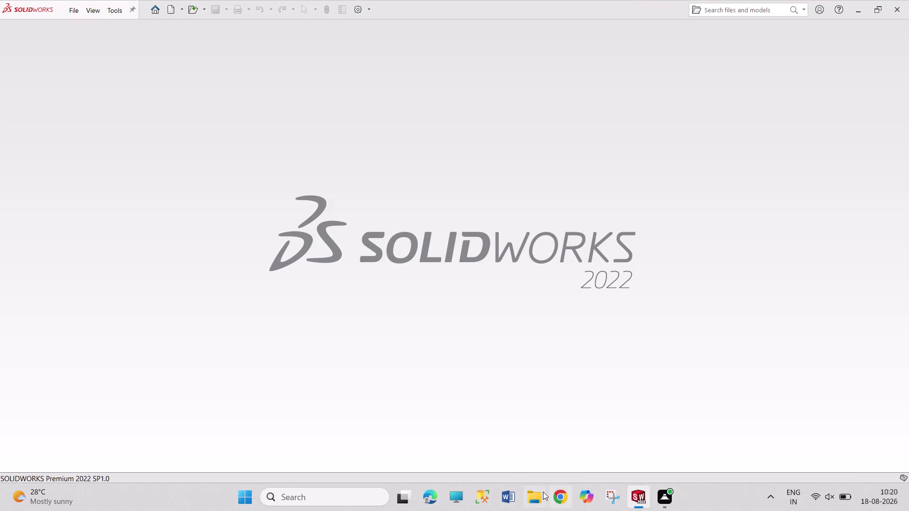
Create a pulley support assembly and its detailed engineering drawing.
Open Pulley Support Assembly.pdf from File Explorer's Recommended list.
click(532, 494)
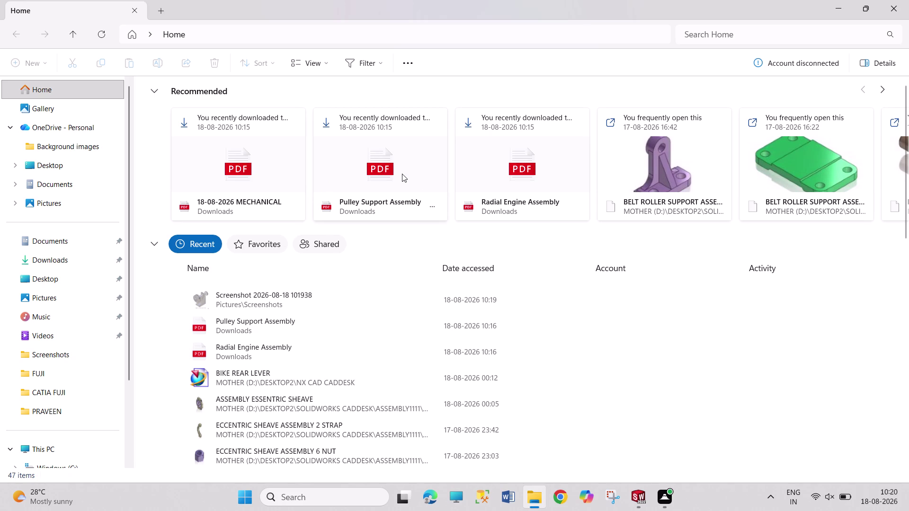
double_click(402, 174)
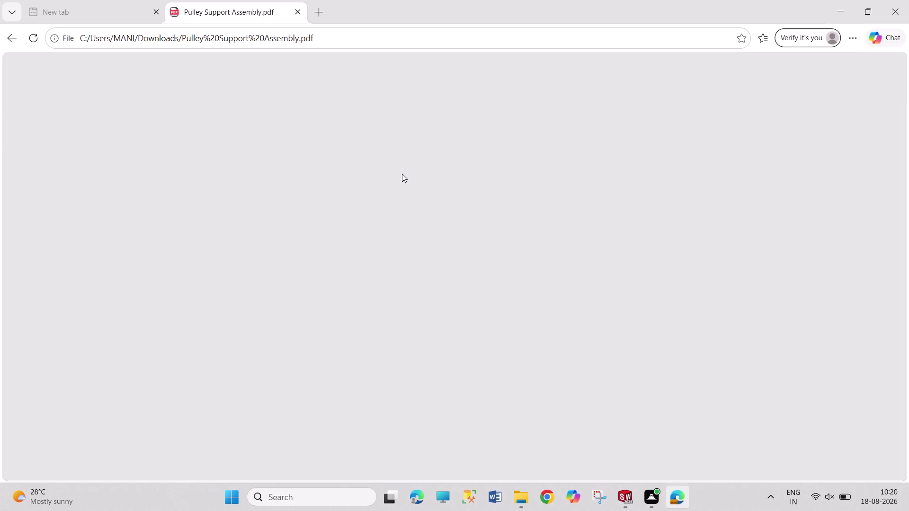
Scroll to page 2 and zoom in on the pulley dimension drawing, then return to SOLIDWORKS.
scroll(down, 3)
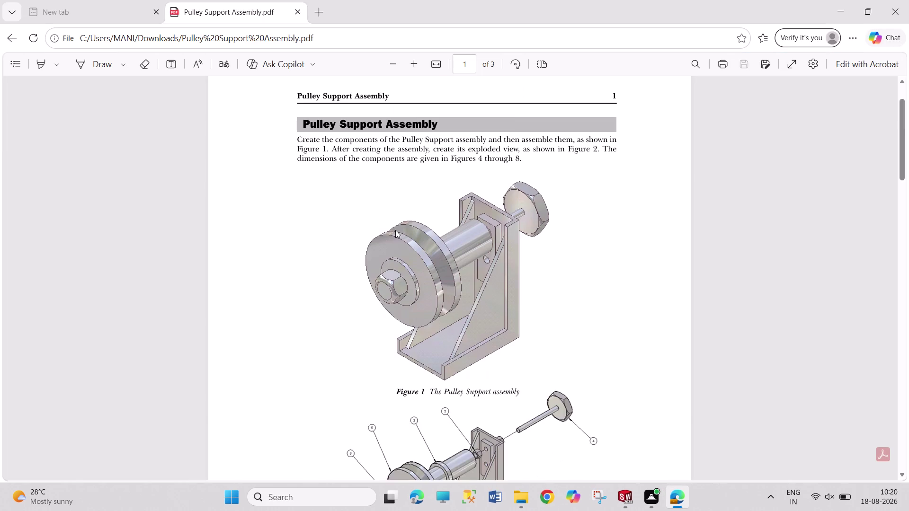
scroll(down, 3)
scroll(down, 3)
click(435, 61)
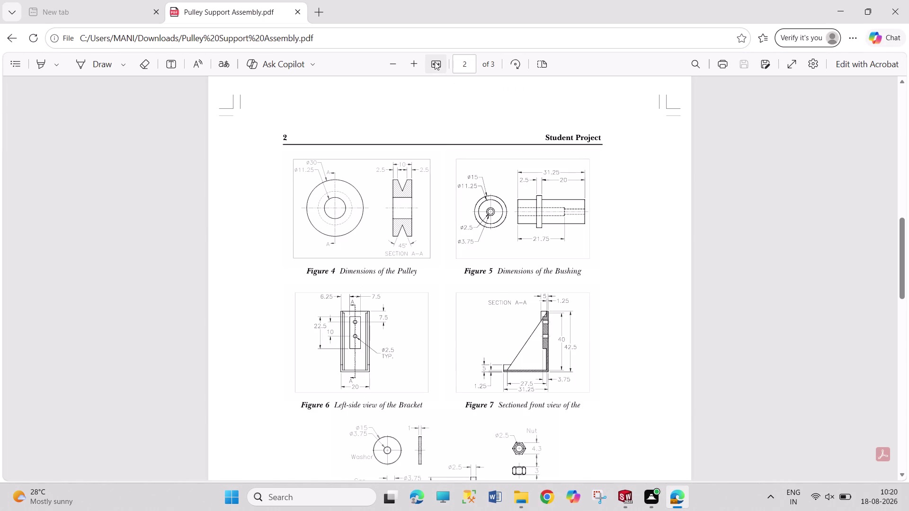
scroll(down, 3)
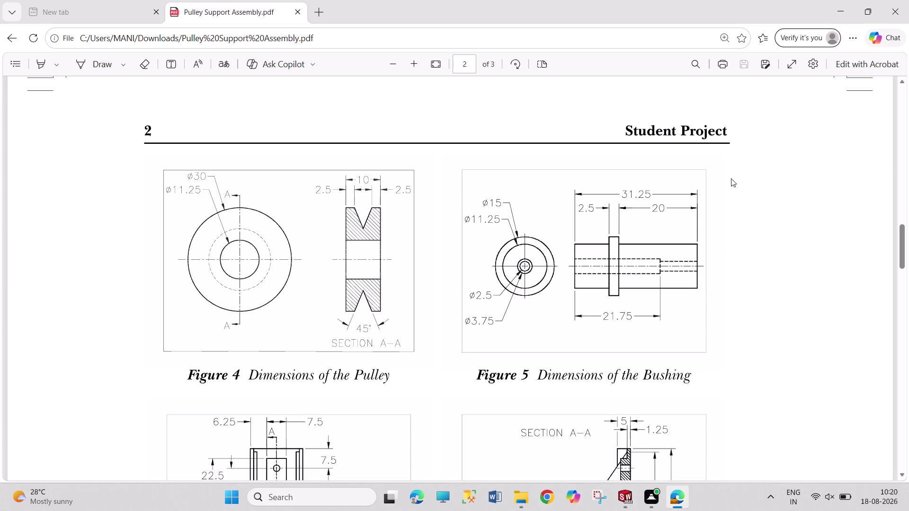
click(625, 501)
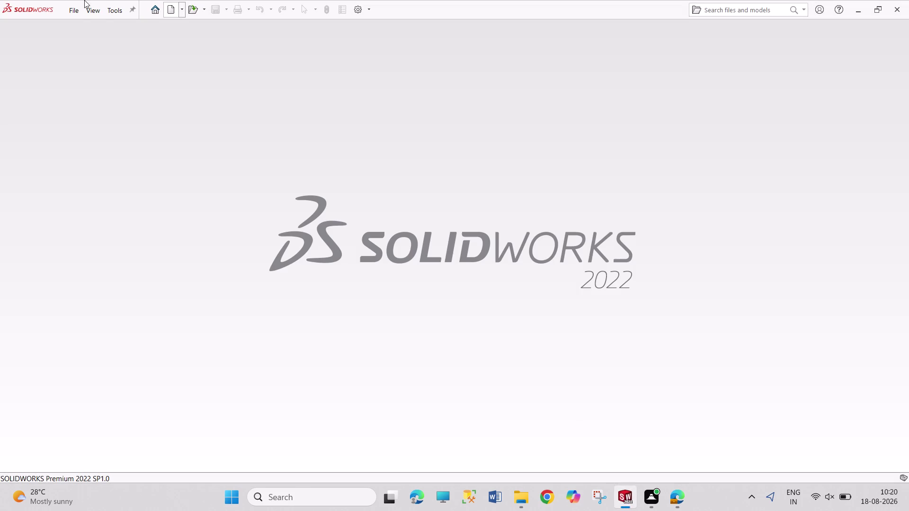
Create a new Part document, Part1, from the New SOLIDWORKS Document dialog.
click(174, 4)
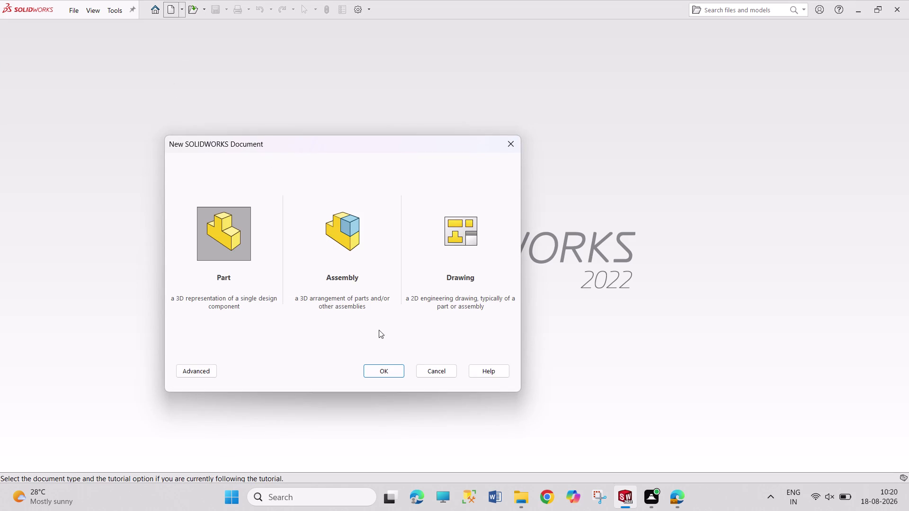
click(394, 370)
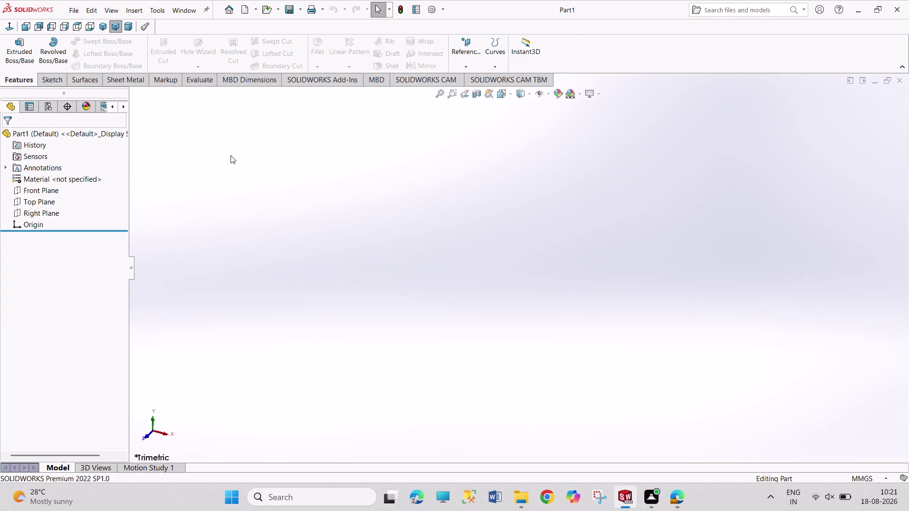
Select Top Plane in the FeatureManager design tree as the working plane.
drag(231, 156, 402, 219)
drag(232, 151, 545, 281)
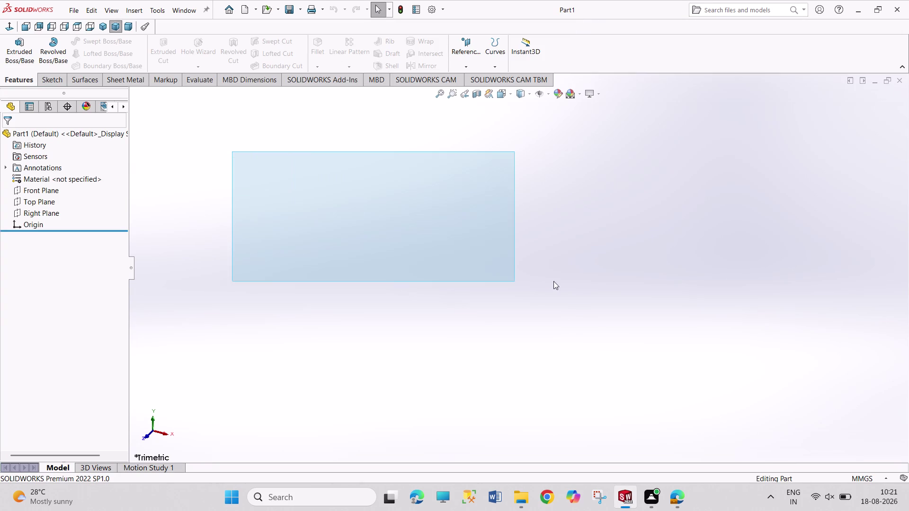
drag(545, 281, 554, 281)
drag(269, 205, 454, 331)
drag(536, 188, 244, 323)
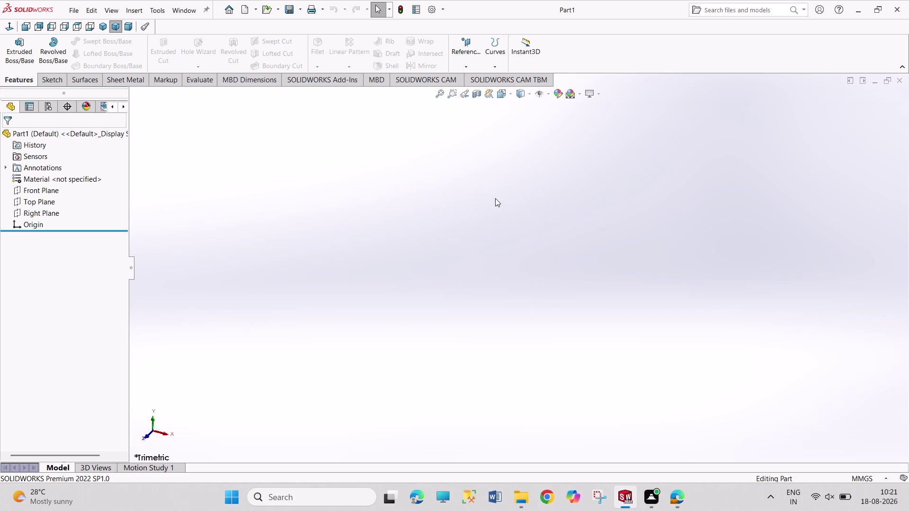
drag(498, 203, 208, 338)
drag(401, 185, 183, 285)
drag(358, 184, 157, 295)
drag(347, 187, 219, 245)
drag(191, 187, 361, 249)
drag(216, 181, 349, 259)
drag(193, 186, 351, 276)
drag(121, 173, 306, 307)
drag(137, 152, 282, 227)
click(208, 195)
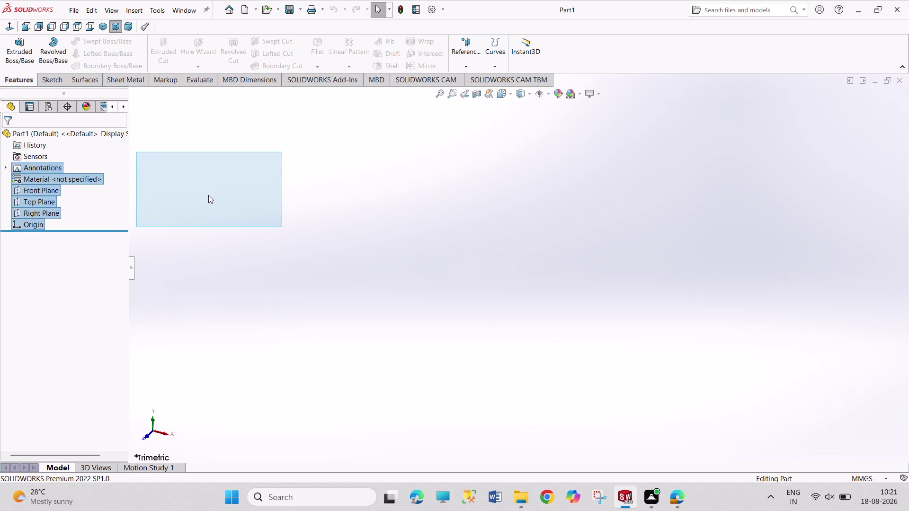
drag(209, 195, 362, 253)
drag(219, 163, 375, 270)
drag(179, 143, 312, 248)
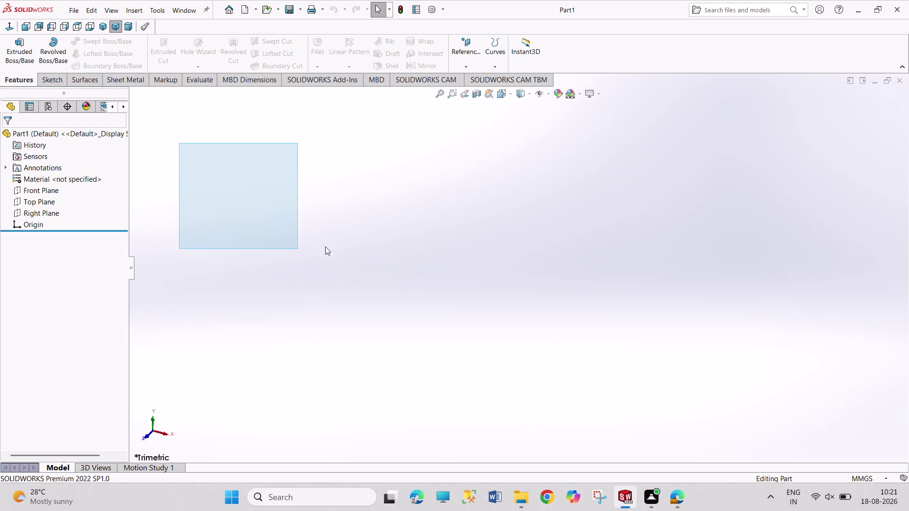
drag(313, 249, 336, 241)
drag(213, 149, 321, 219)
drag(223, 161, 371, 236)
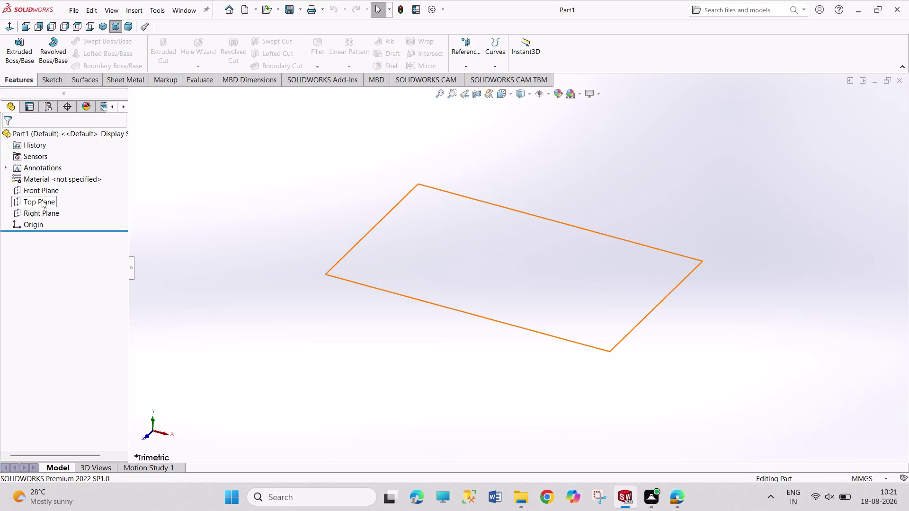
click(41, 198)
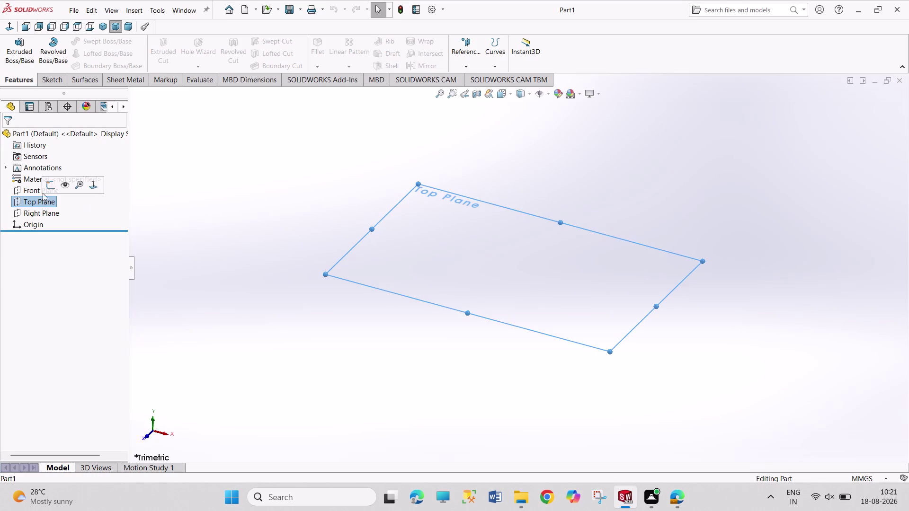
Start Sketch1 on the Top Plane and draw a couple of trial lines with the Line tool.
click(51, 186)
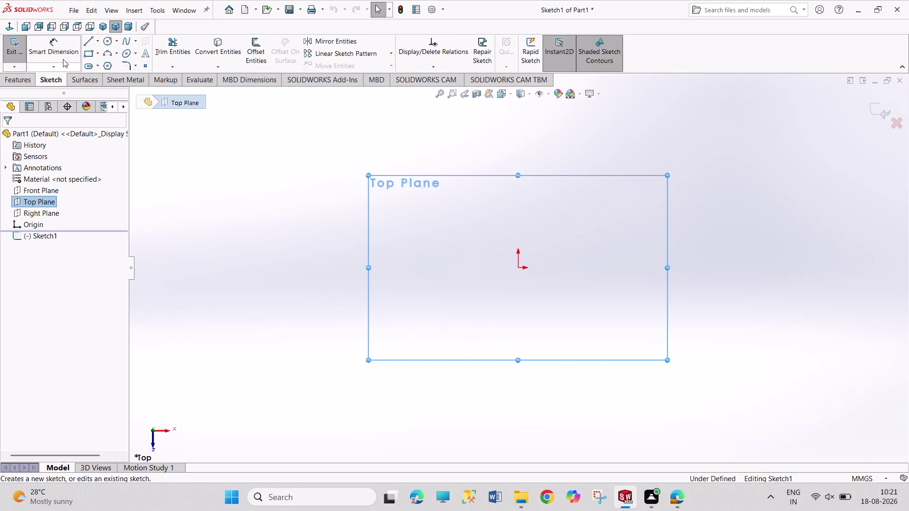
click(86, 40)
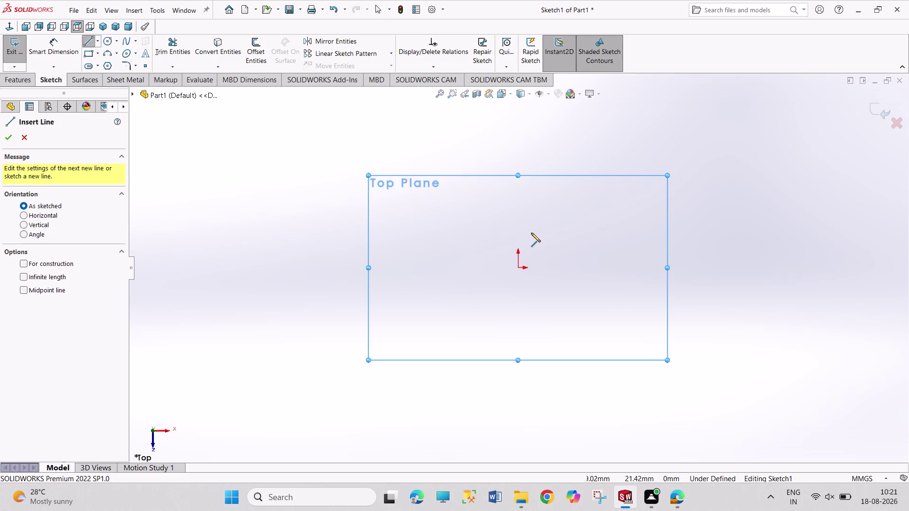
drag(520, 225, 534, 229)
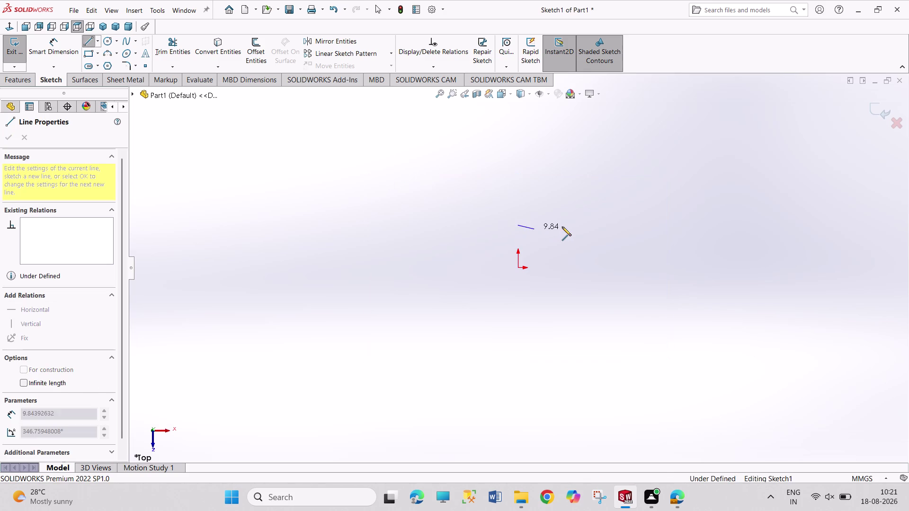
drag(551, 210, 552, 212)
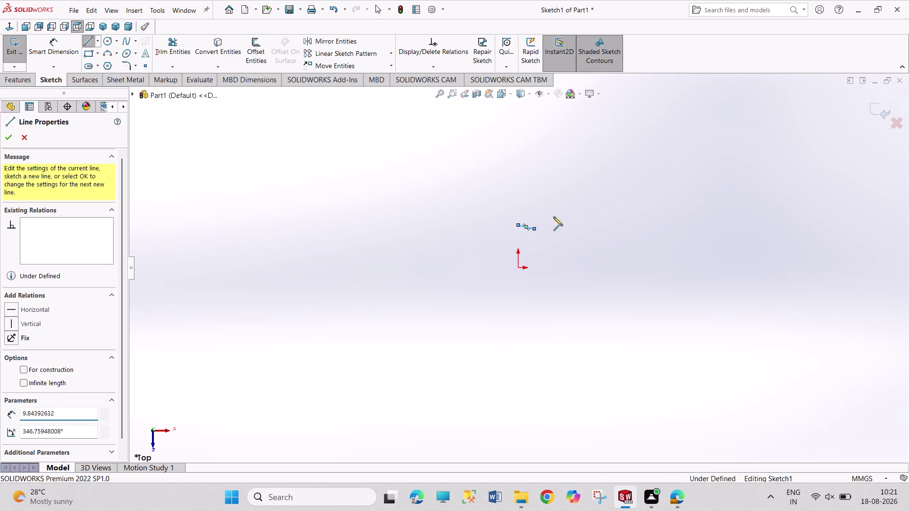
drag(553, 213, 479, 220)
key(Escape)
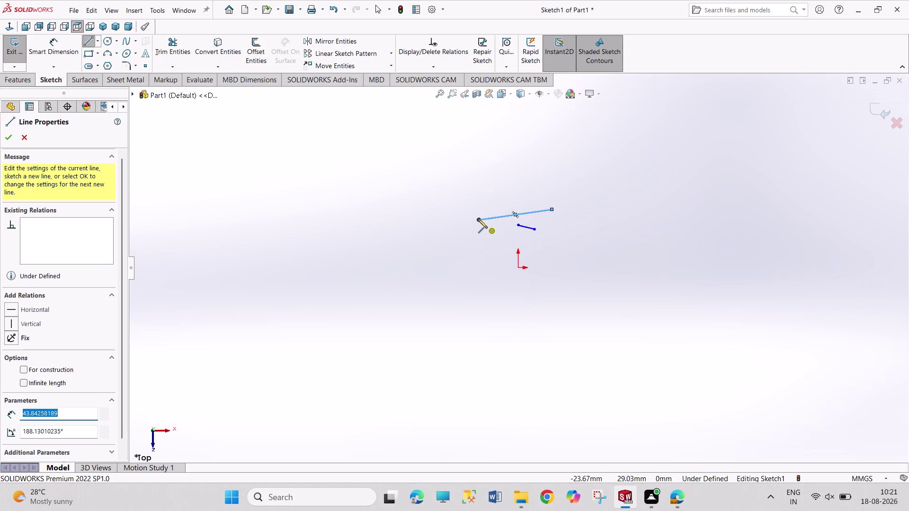
key(Escape)
key(Escape)
key(Escape)
Box-select the stray trial lines and delete them, leaving the sketch empty.
drag(566, 186, 455, 256)
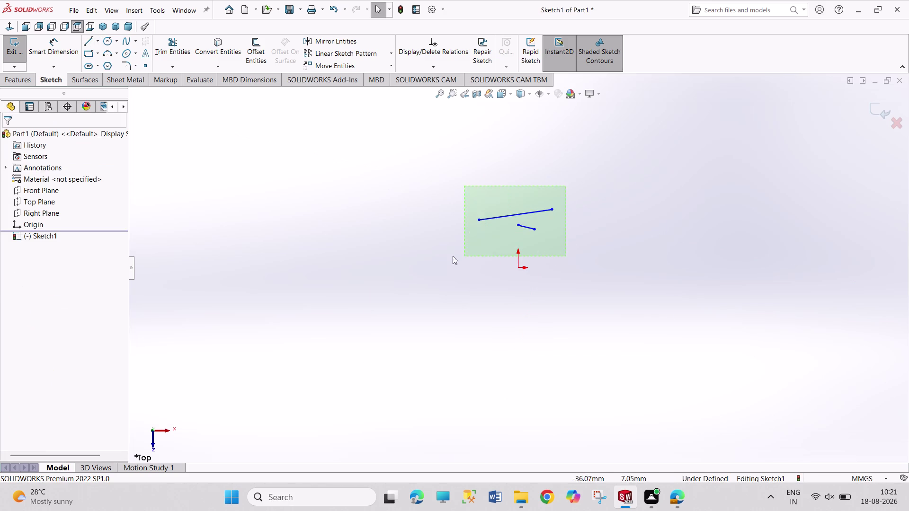
drag(454, 256, 452, 256)
key(Delete)
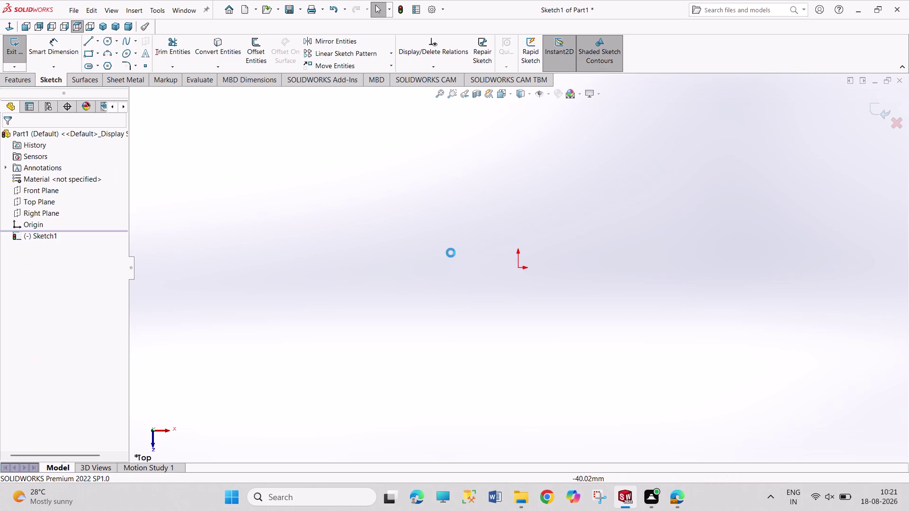
click(88, 40)
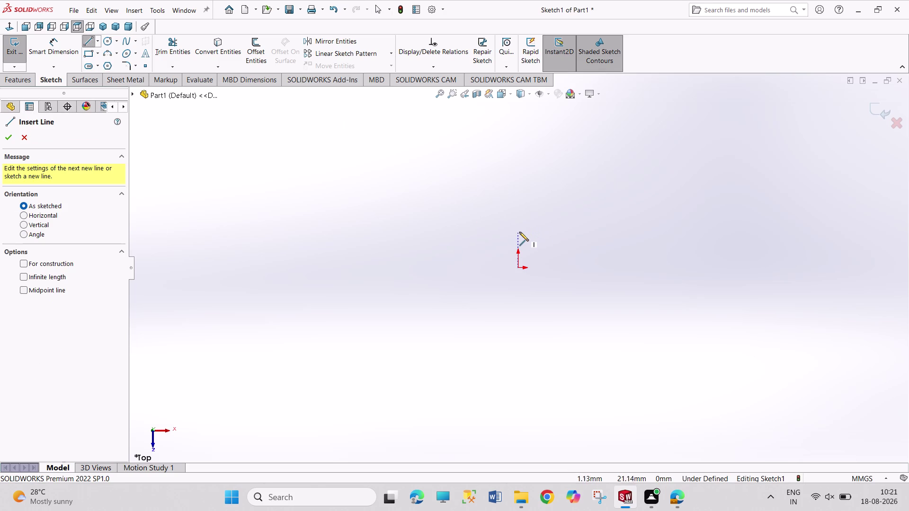
Sketch the bottom-right edge, right side, right top edge and first slanted notch edge.
click(520, 229)
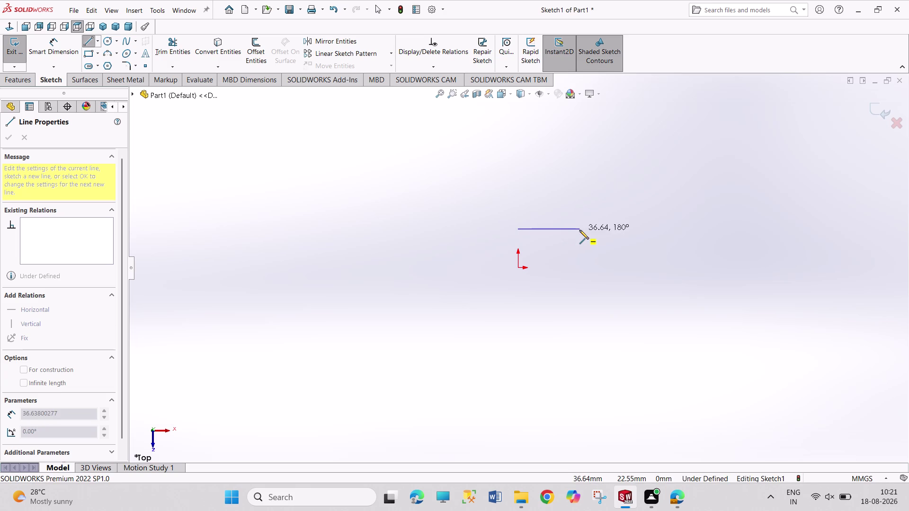
click(563, 230)
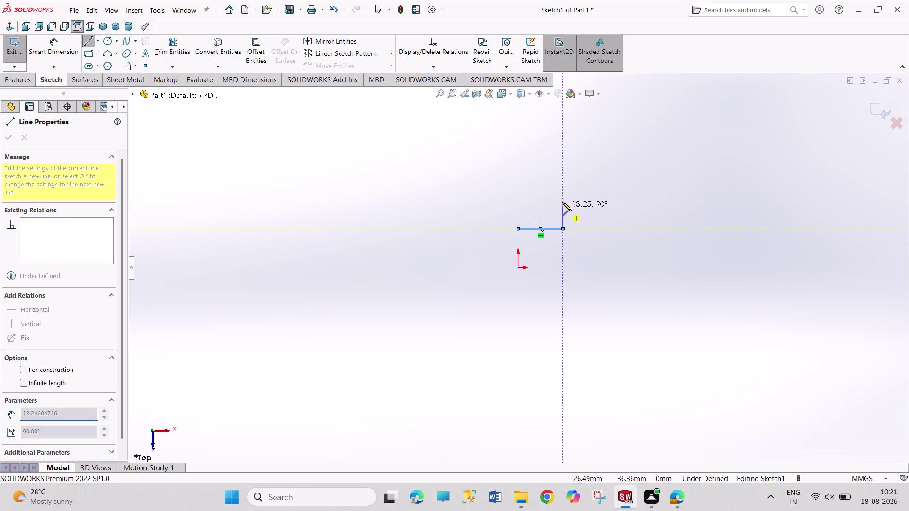
click(563, 156)
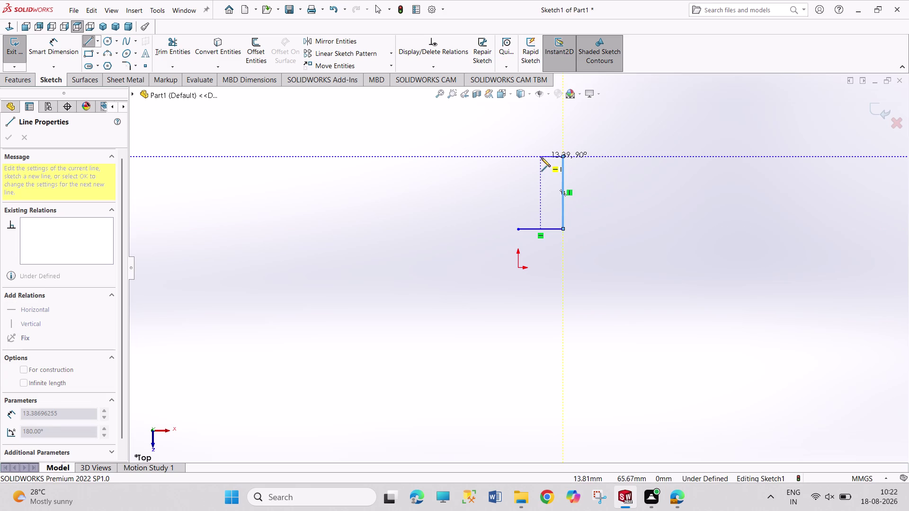
click(536, 155)
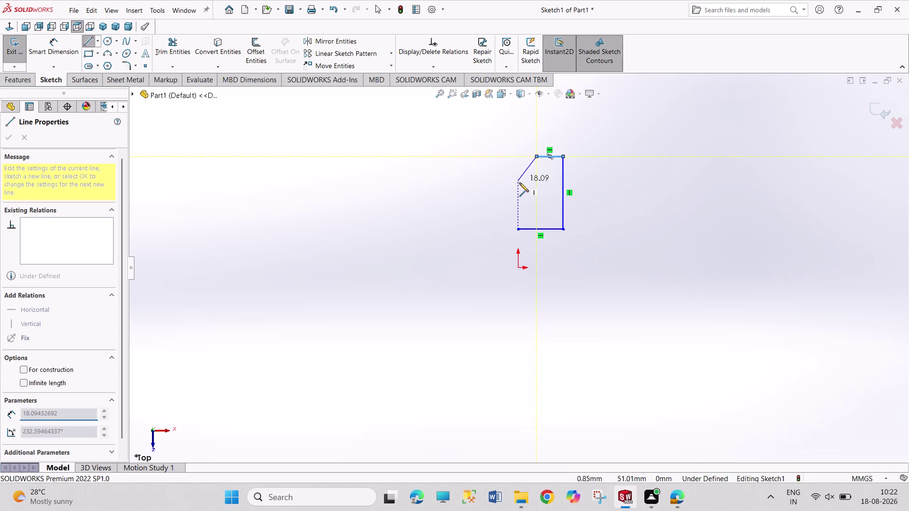
click(518, 185)
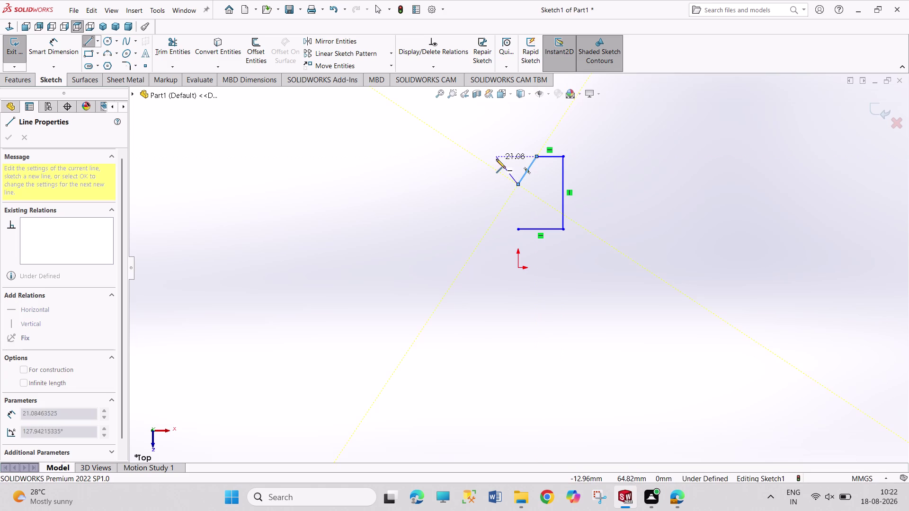
Finish the notch, left top edge, left side and bottom to close the profile, then exit Line.
click(494, 156)
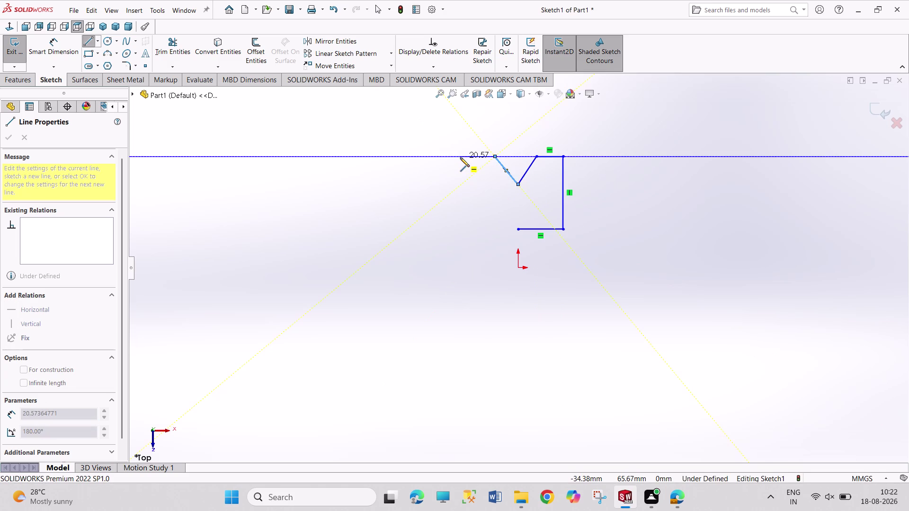
click(461, 158)
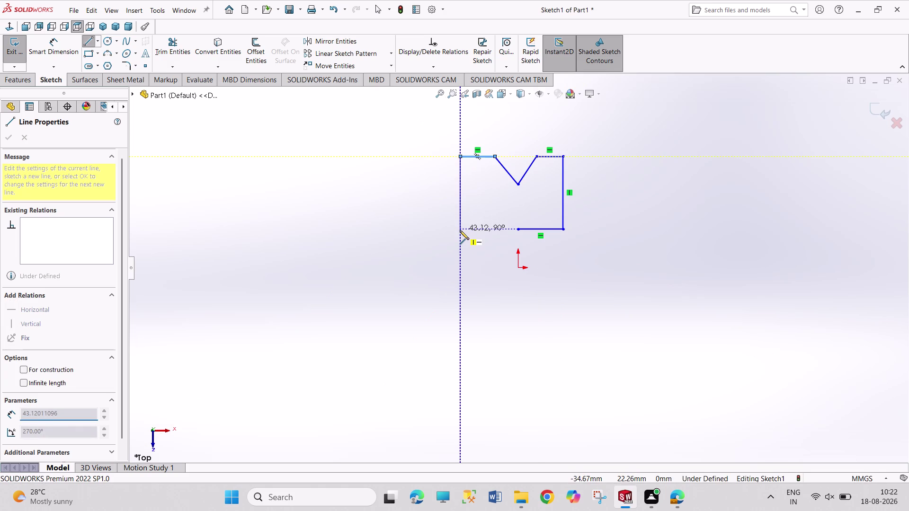
click(459, 231)
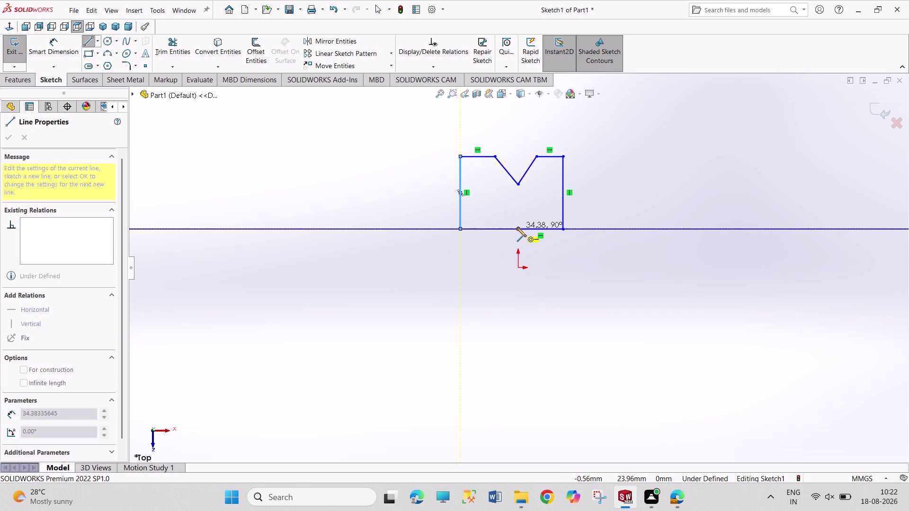
click(517, 228)
right_click(641, 182)
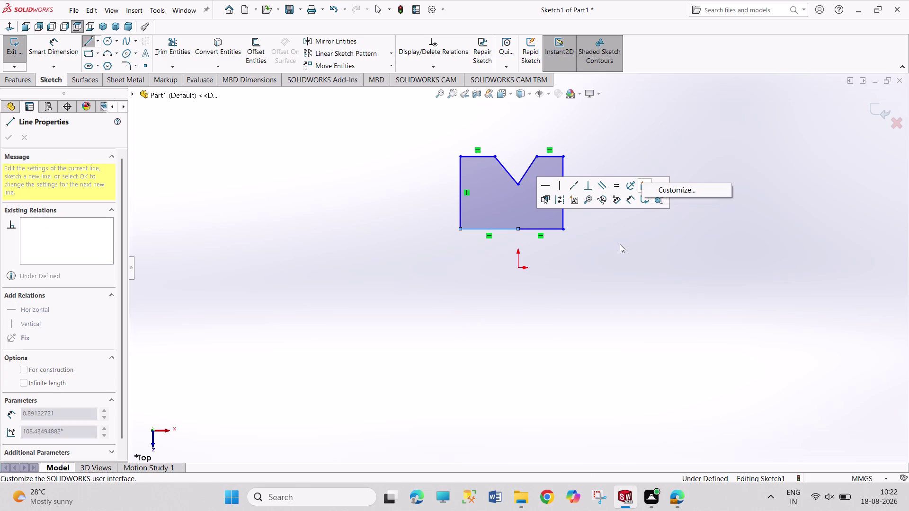
right_click(620, 244)
click(627, 250)
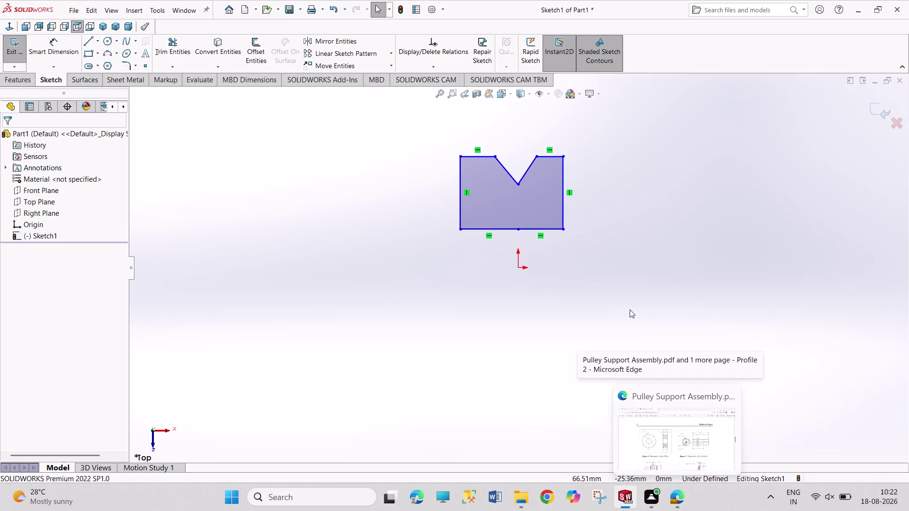
right_click(505, 230)
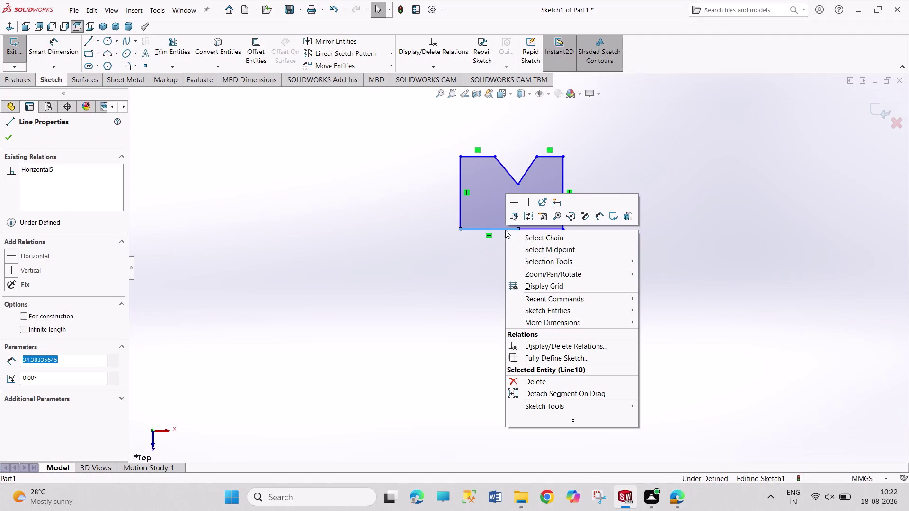
Delete both bottom edge pieces and draw one bottom line between the bottom corners.
drag(531, 383, 530, 377)
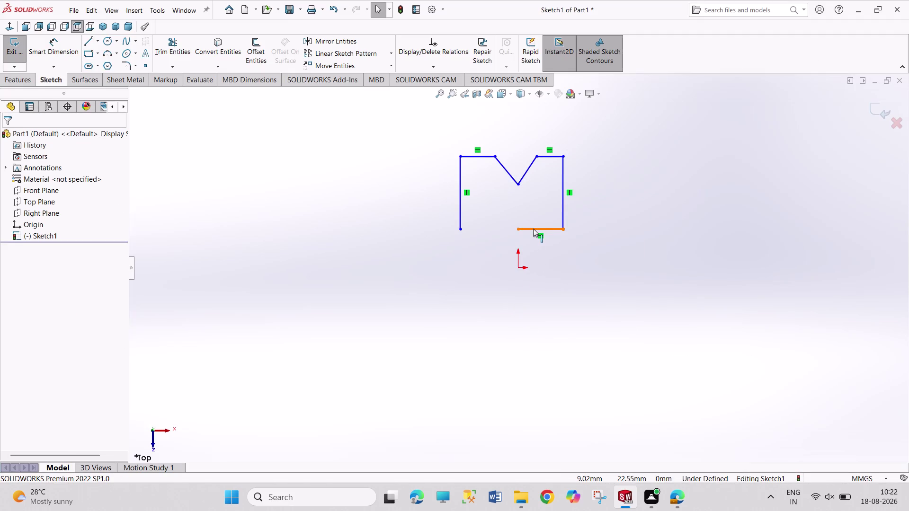
right_click(533, 229)
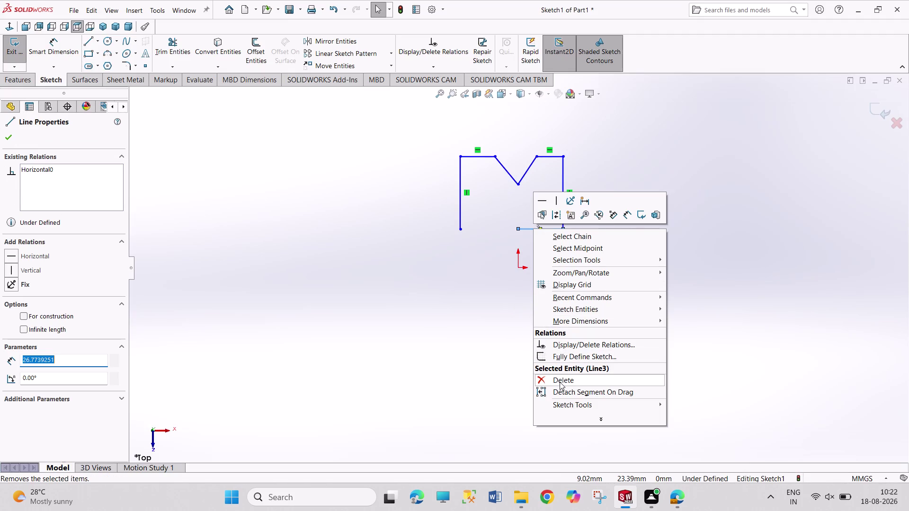
click(560, 382)
right_drag(596, 381, 545, 382)
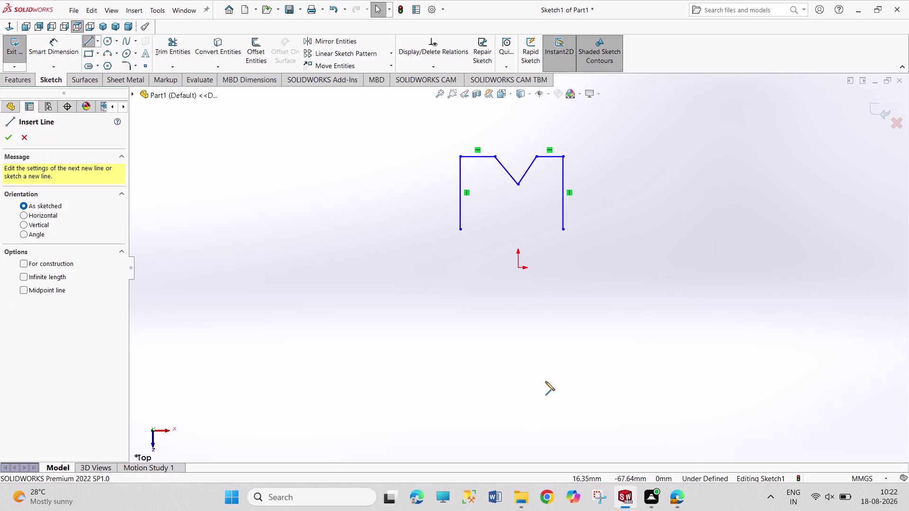
click(460, 230)
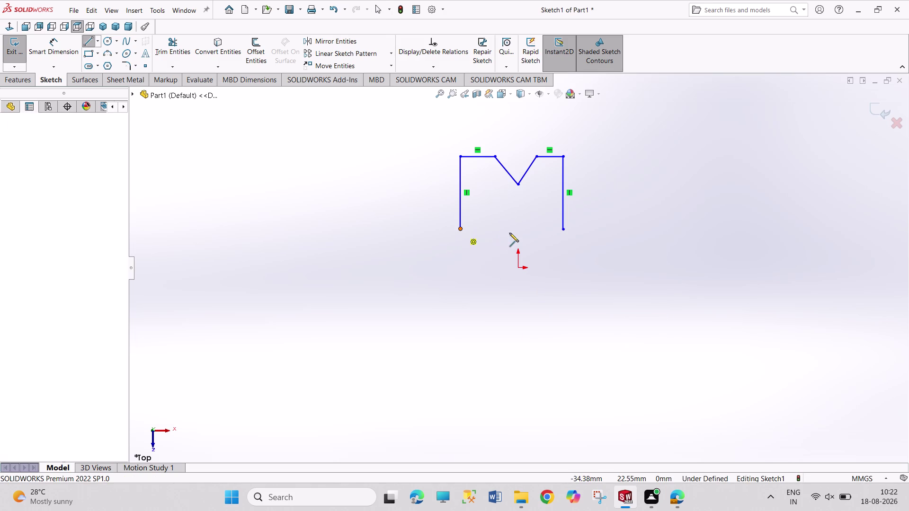
click(564, 228)
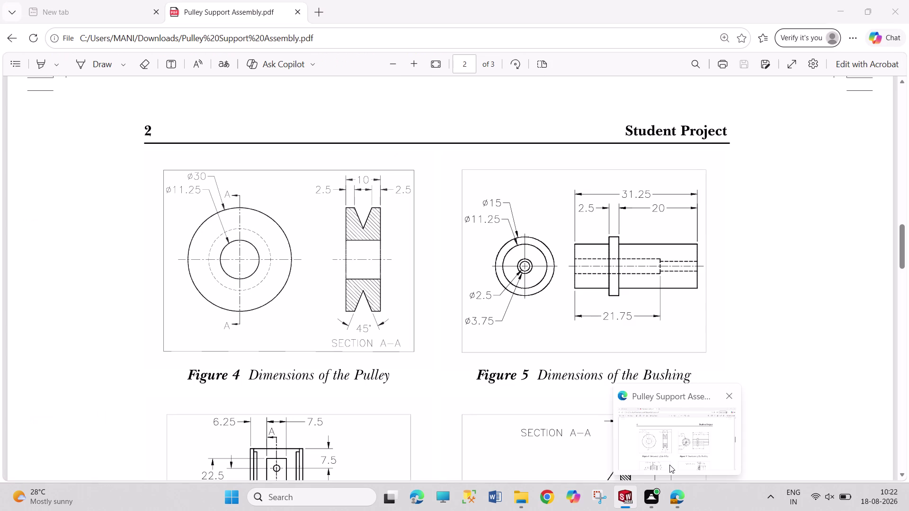
right_drag(642, 333, 620, 162)
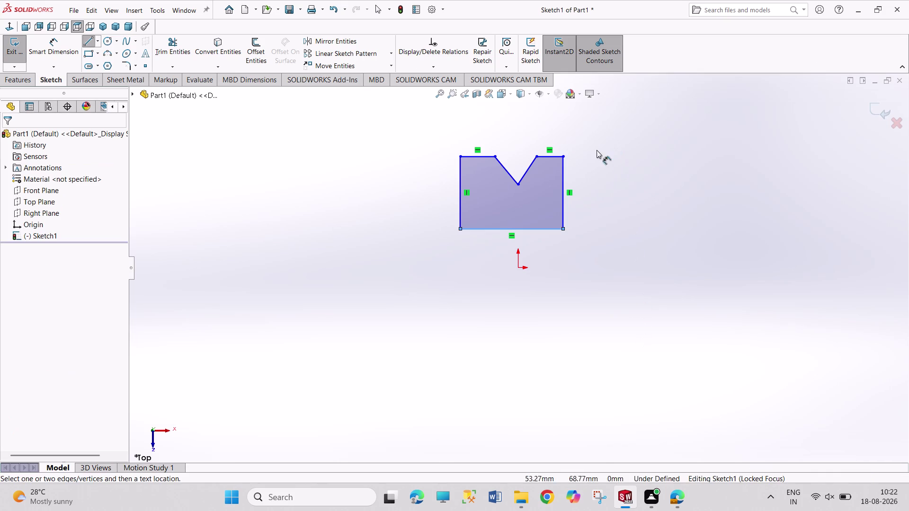
Dimension the distance between the left and right sides as 10 mm.
click(459, 172)
click(564, 176)
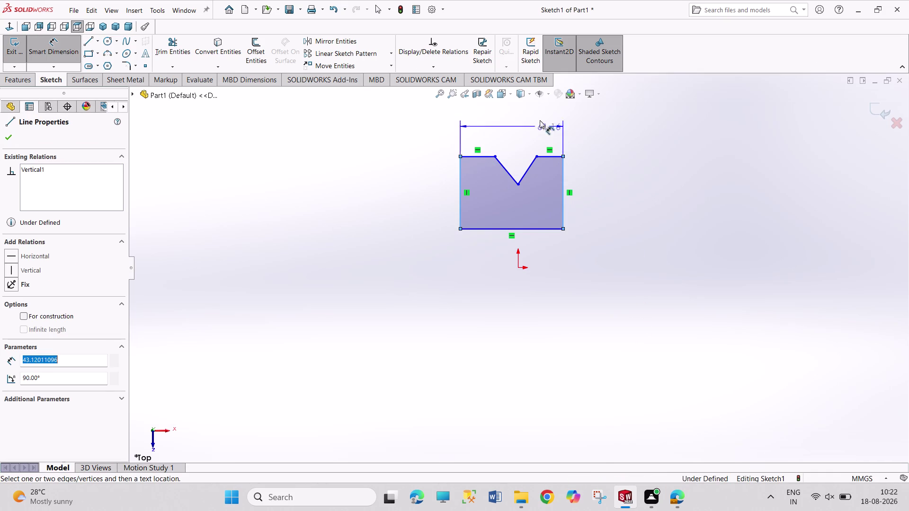
click(524, 118)
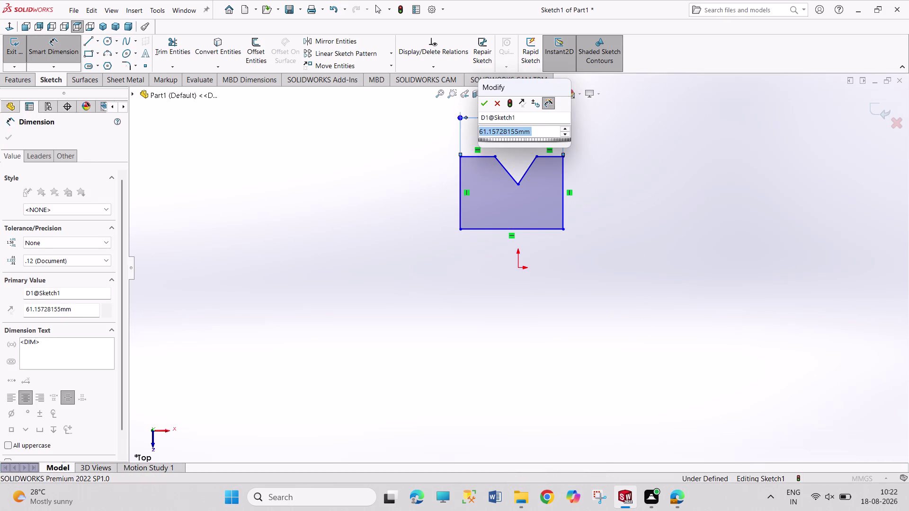
text(10)
key(Return)
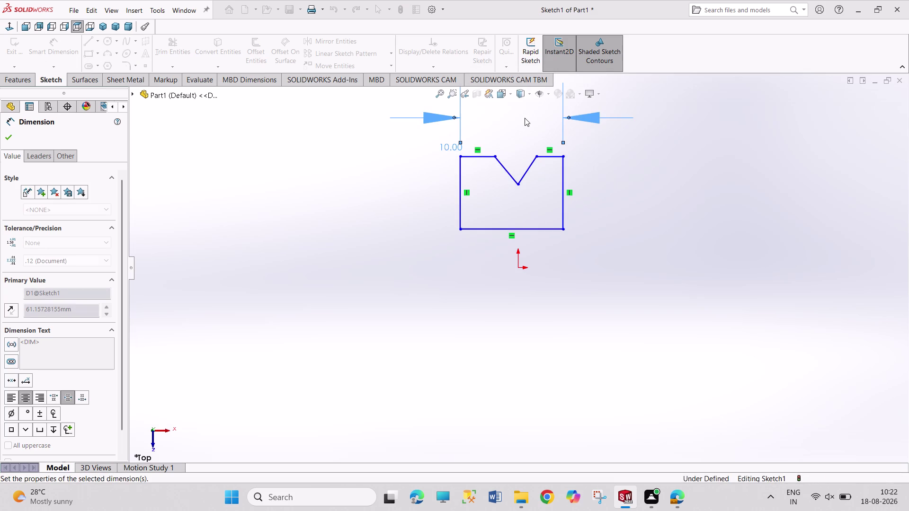
right_click(627, 174)
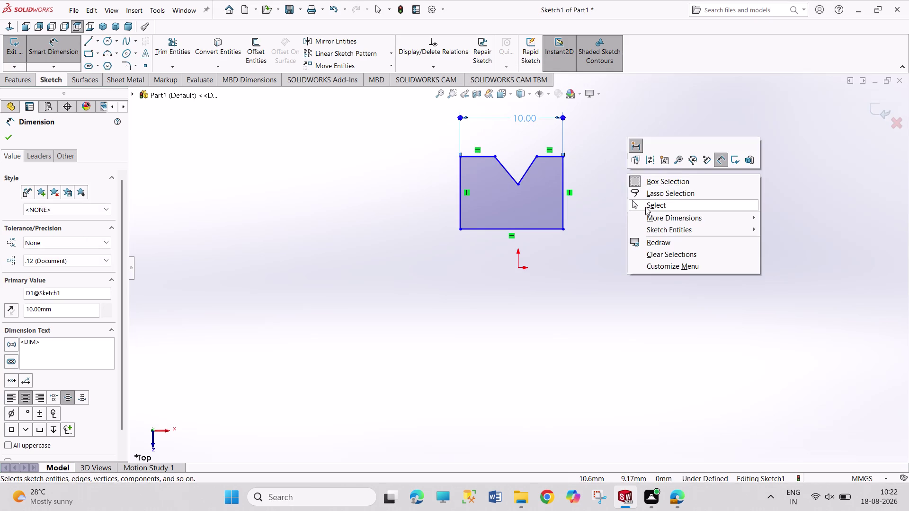
click(645, 207)
click(100, 42)
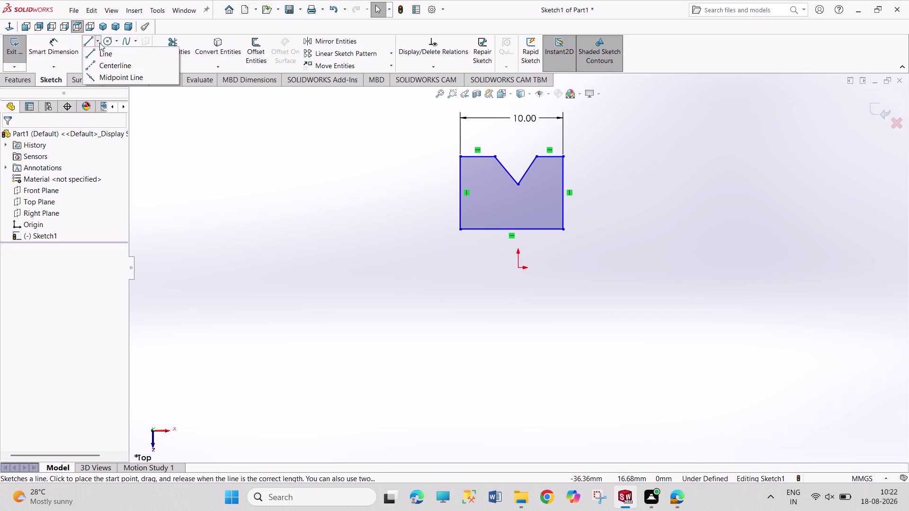
Draw a vertical centerline from the origin up through the profile.
click(100, 64)
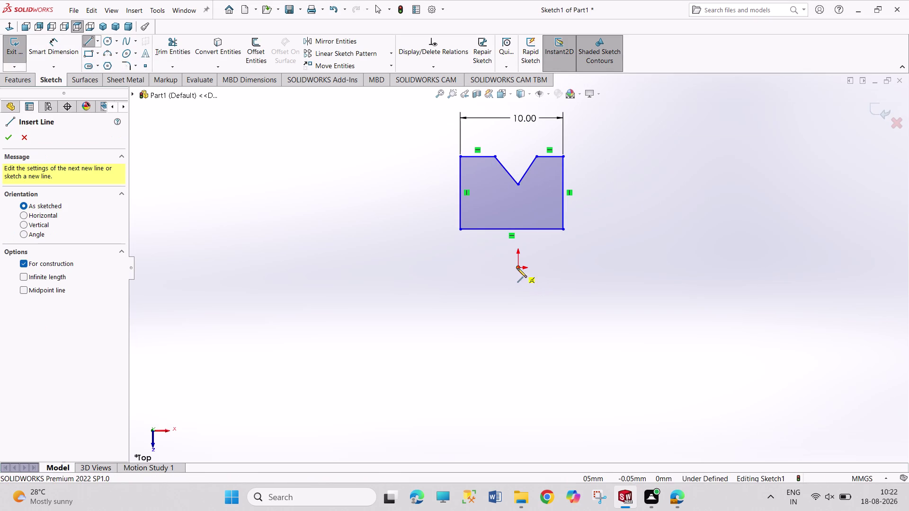
click(518, 269)
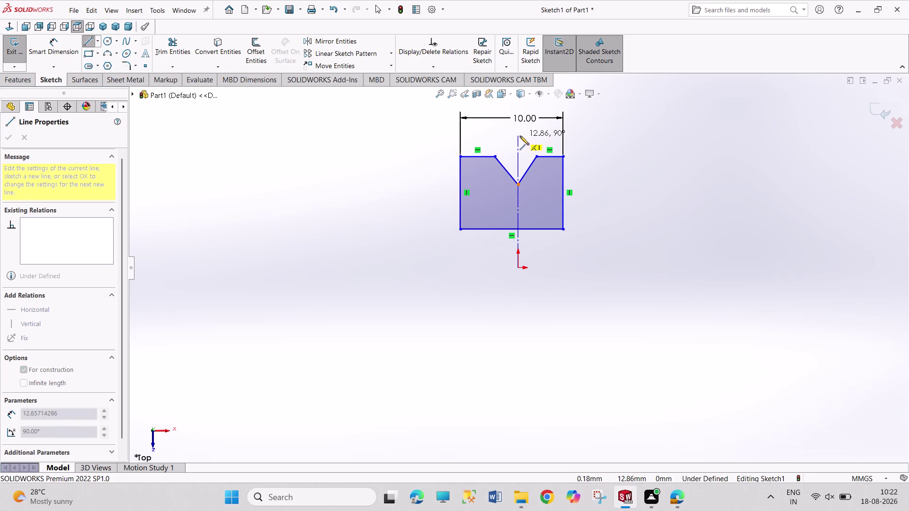
click(520, 133)
right_click(631, 156)
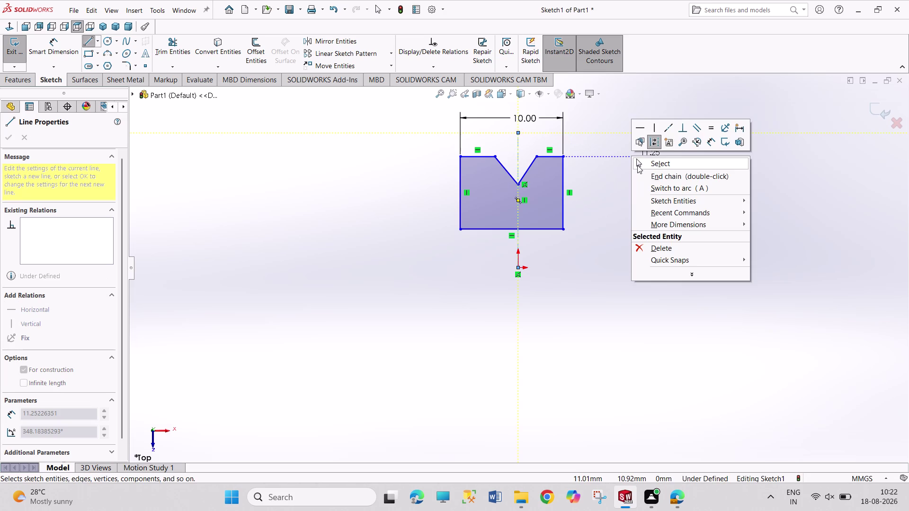
click(637, 165)
Make the outer sides and the two notch edges symmetric about the centerline.
click(460, 213)
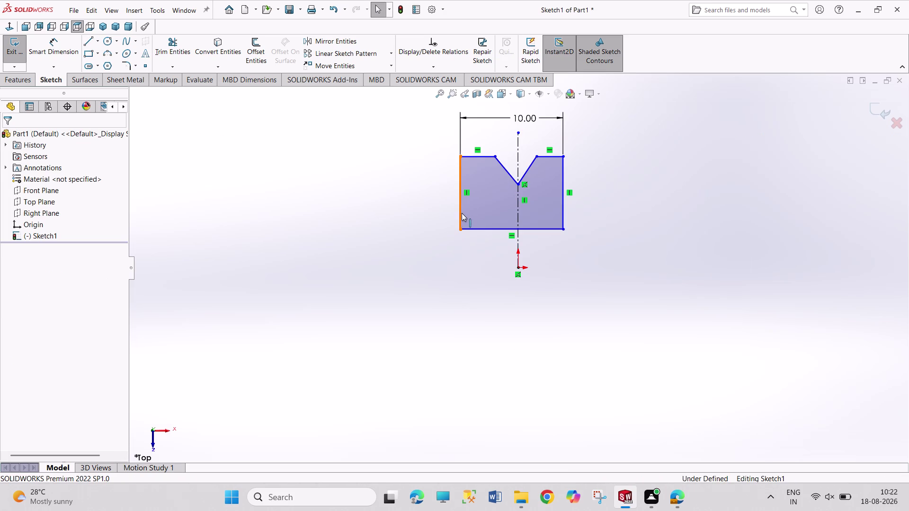
click(563, 202)
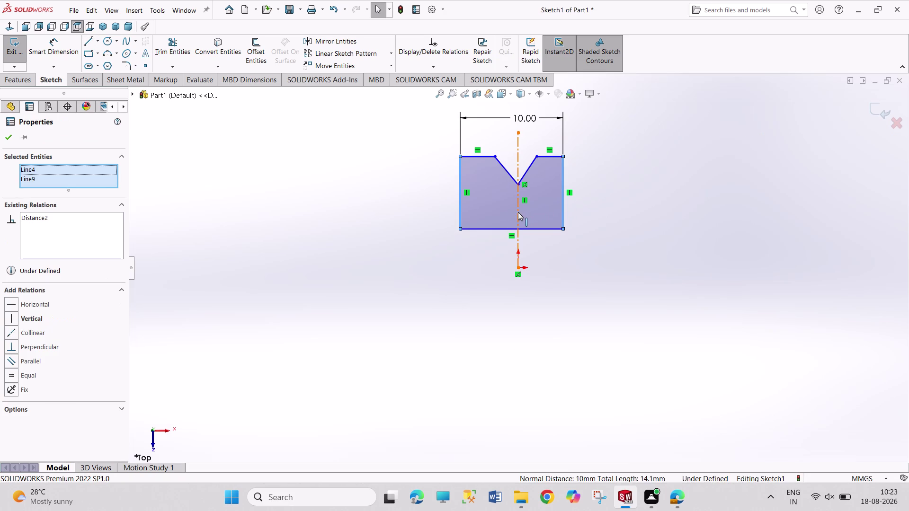
click(518, 212)
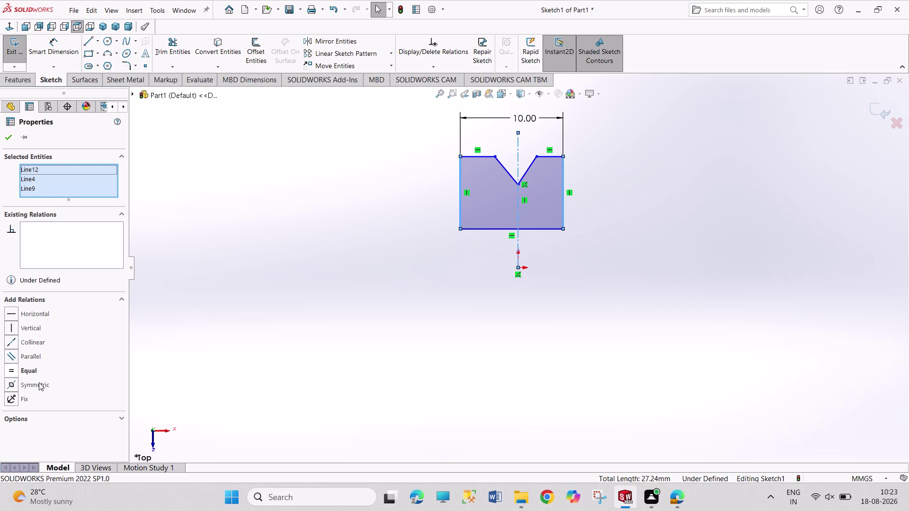
click(40, 383)
click(252, 303)
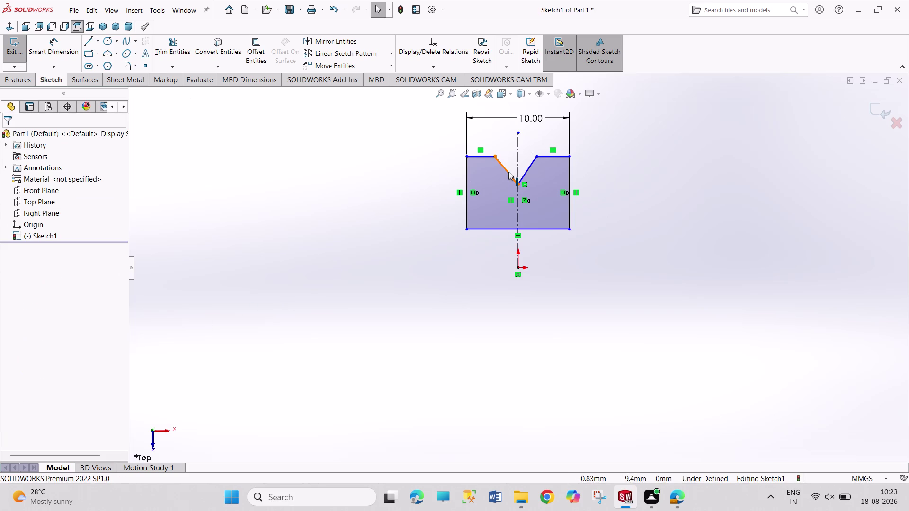
click(508, 172)
click(529, 168)
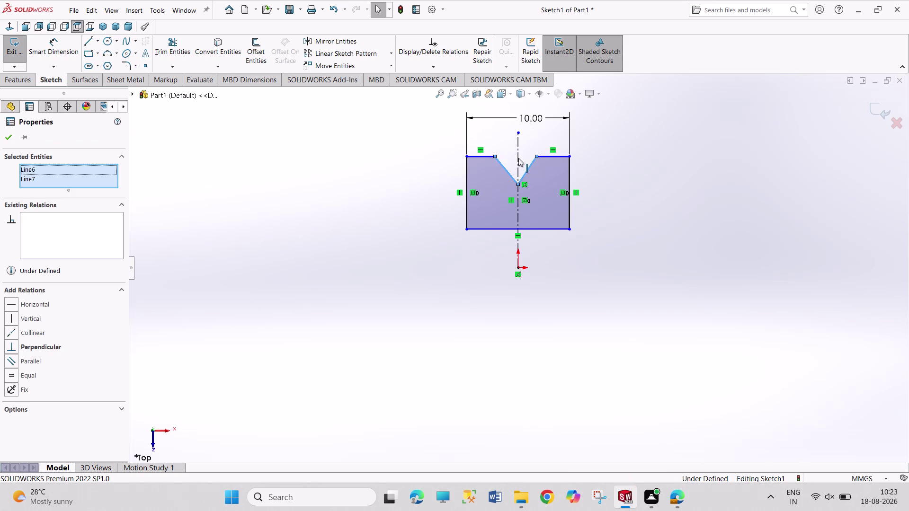
click(518, 158)
click(44, 385)
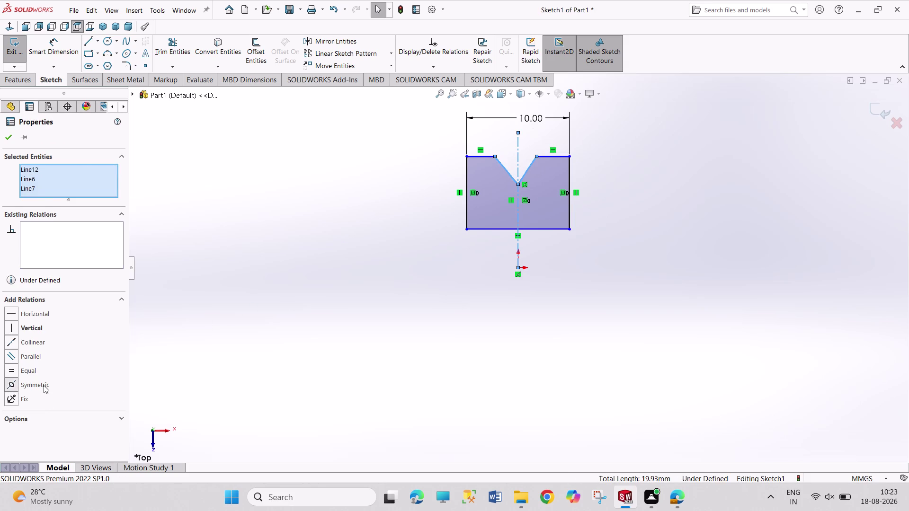
click(235, 346)
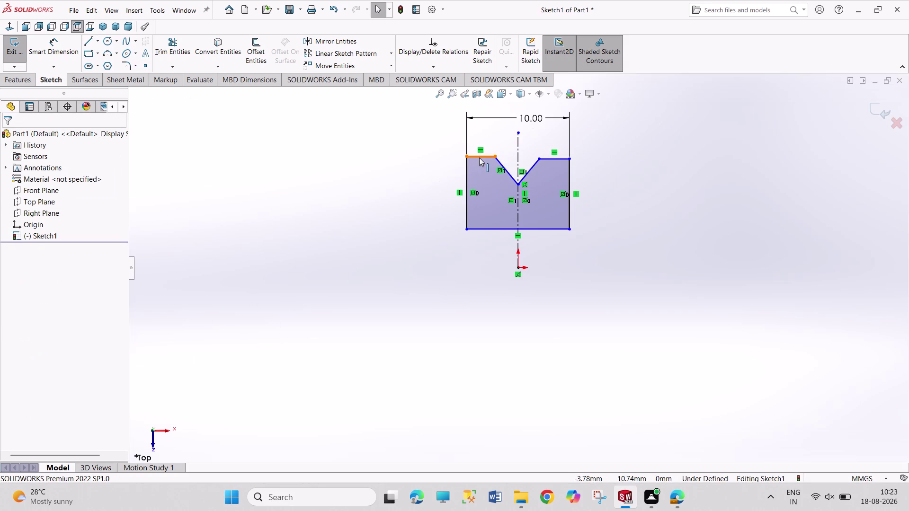
Add a Collinear relation between the left and right top edges.
click(479, 158)
click(557, 160)
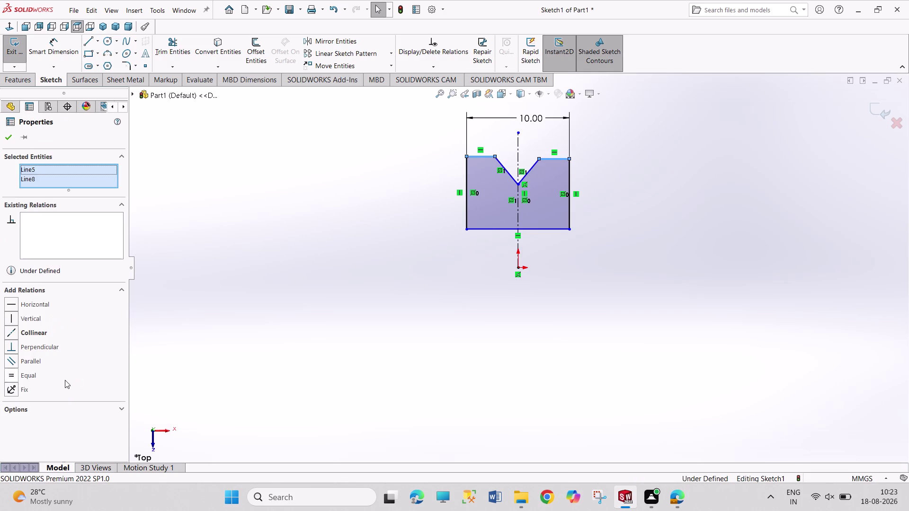
click(38, 335)
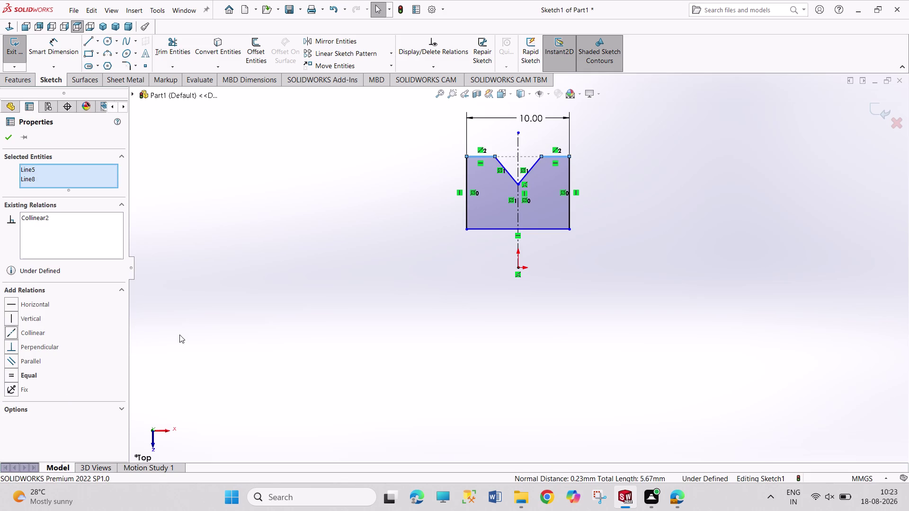
click(267, 334)
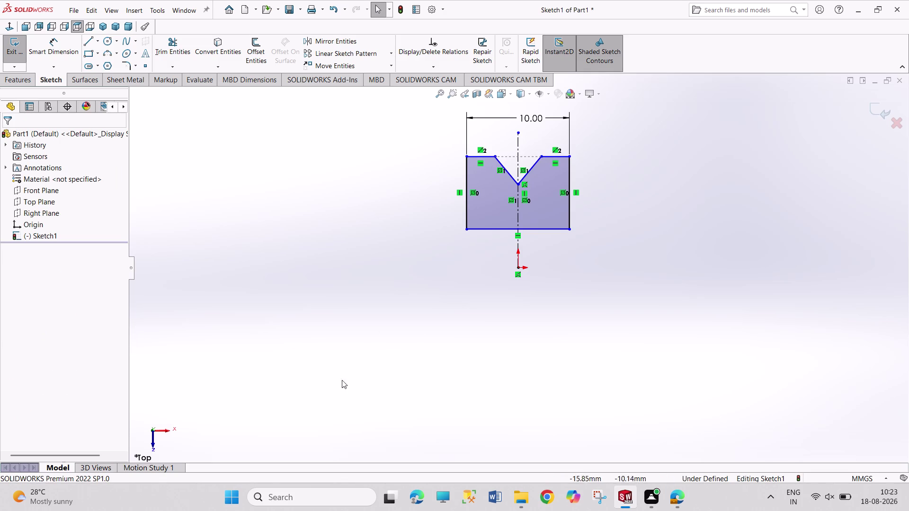
Dimension the left top edge to 2.5 mm and discard the redundant right edge dimension.
right_drag(312, 387, 304, 230)
click(485, 155)
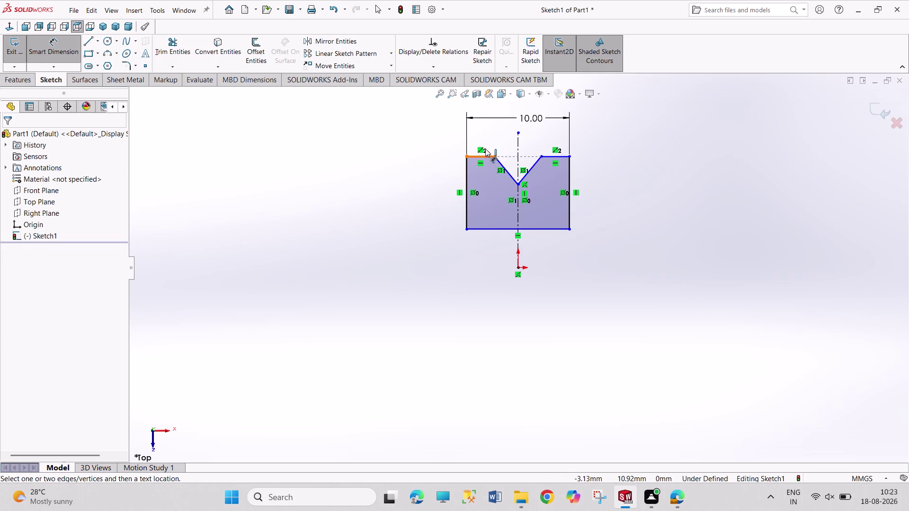
click(477, 136)
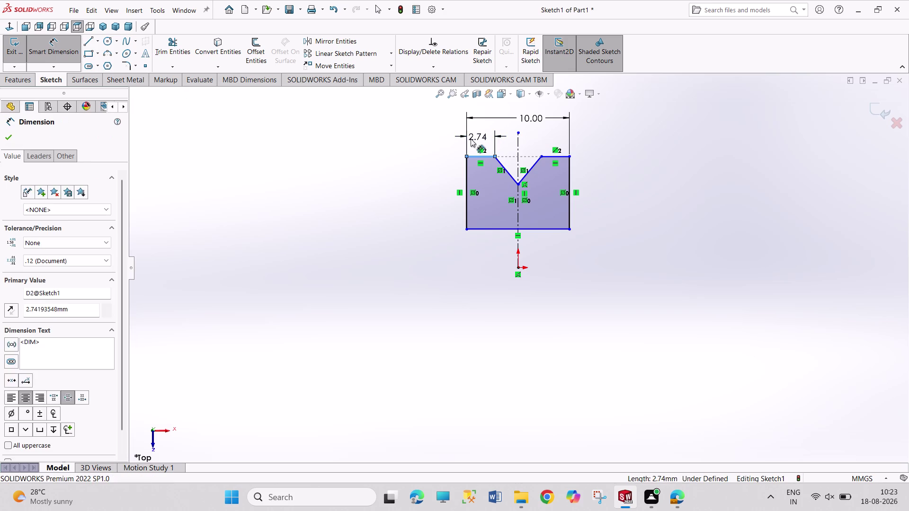
text(2.5)
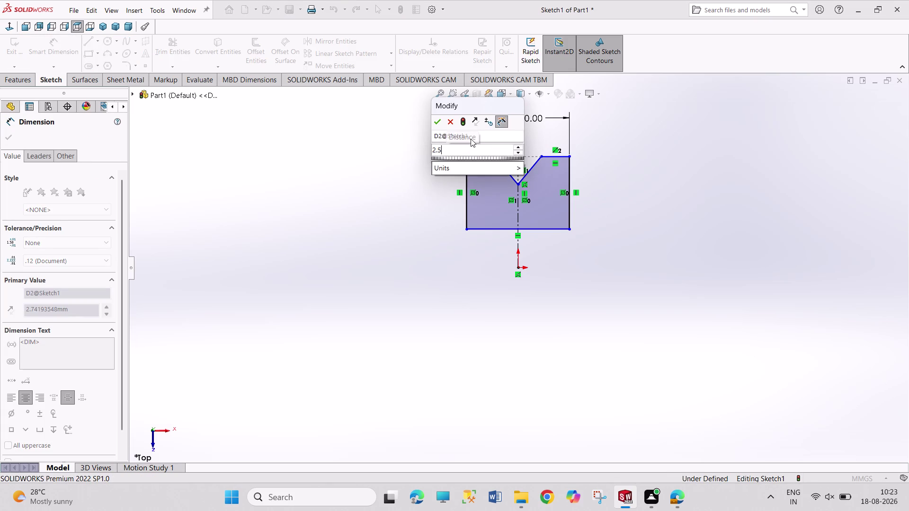
key(Return)
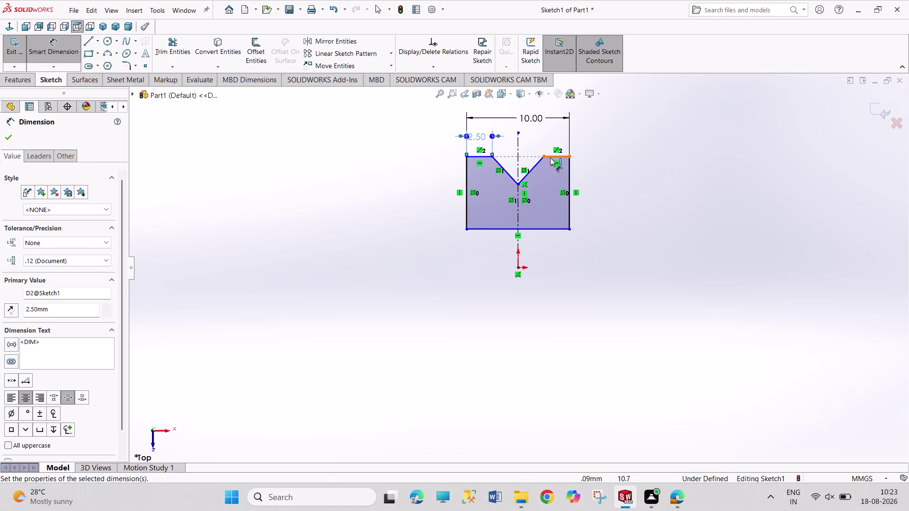
click(551, 157)
click(593, 137)
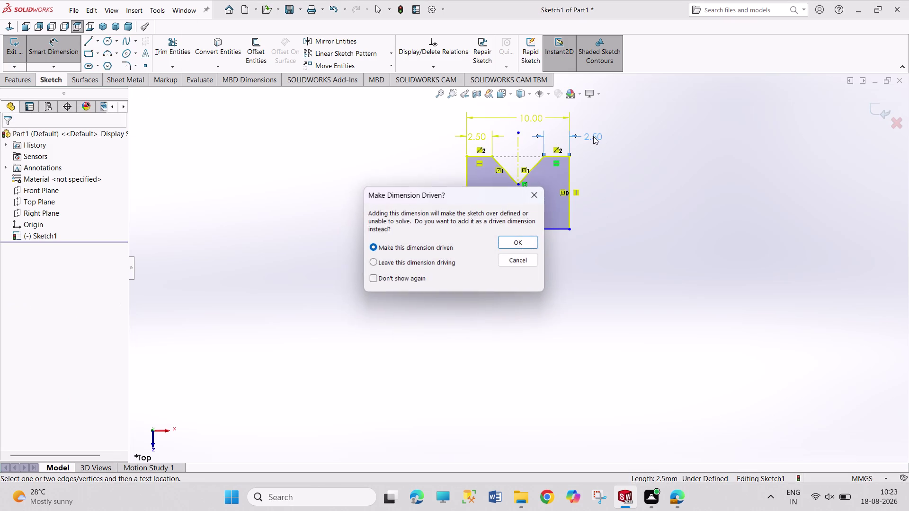
click(536, 194)
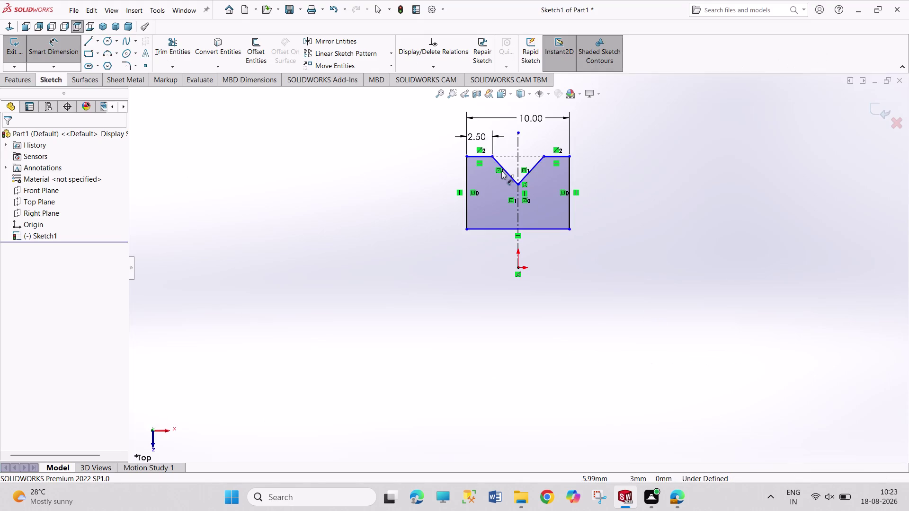
Set the angle between the two notch edges to 45°.
click(504, 170)
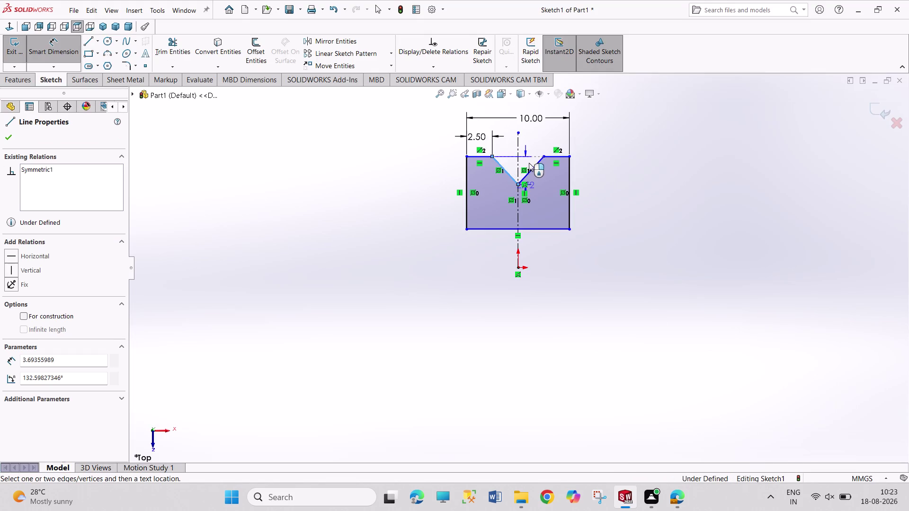
click(532, 167)
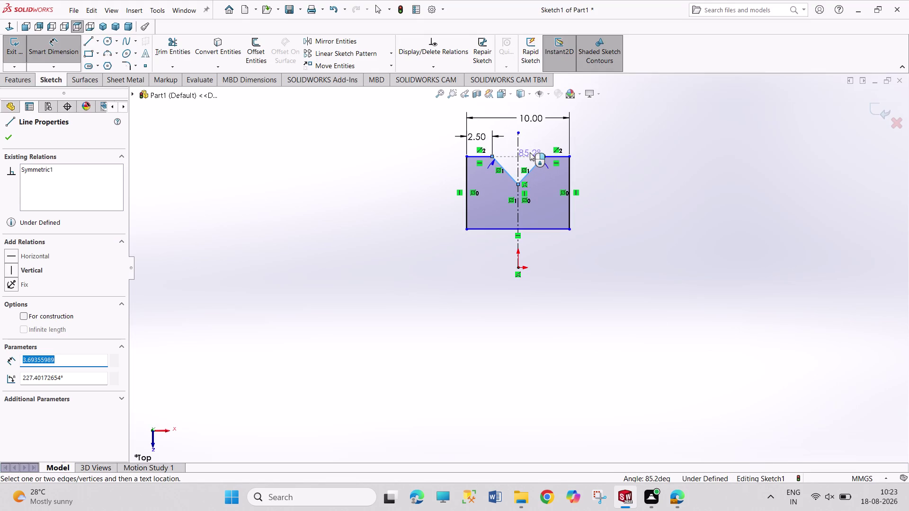
click(529, 153)
text(45)
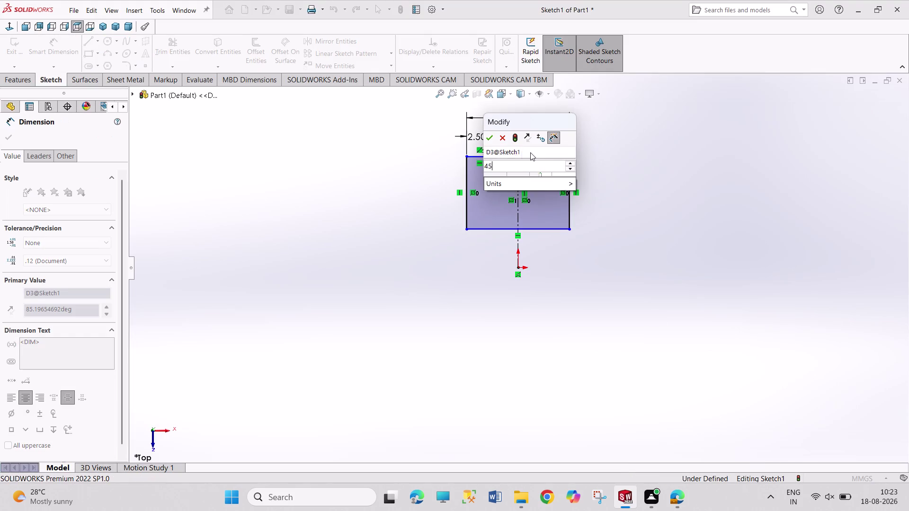
key(Return)
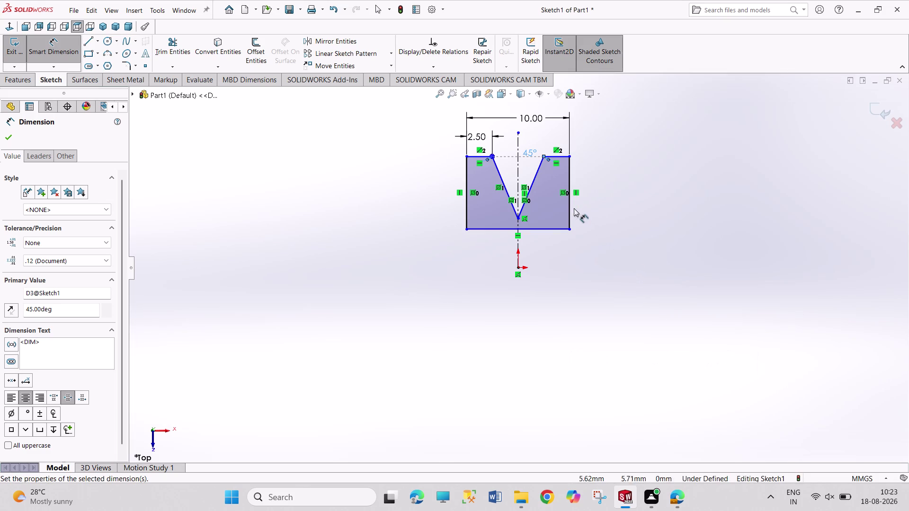
Dimension the right side to give the sketch a 15 mm height.
click(569, 207)
click(610, 207)
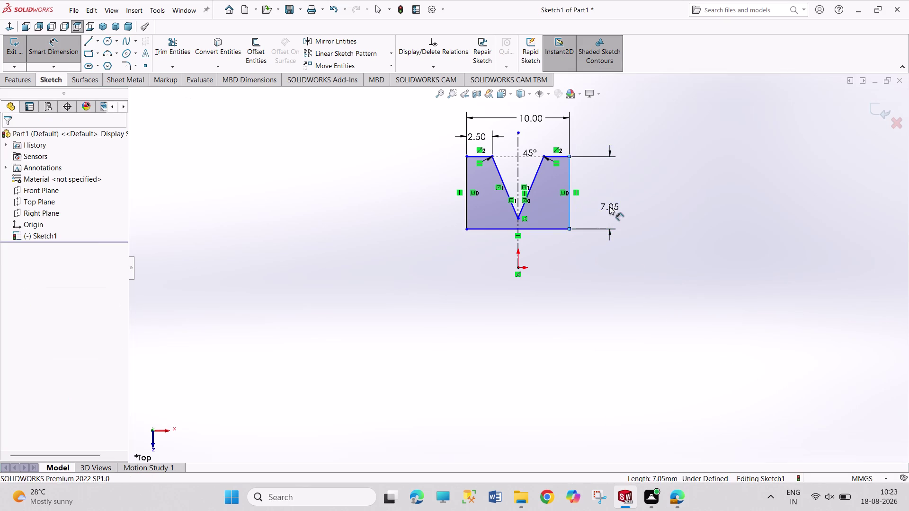
text(15)
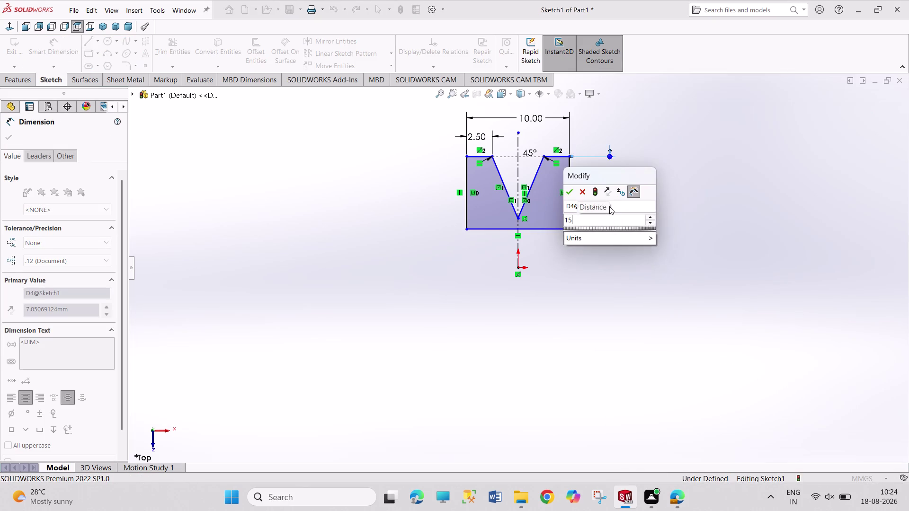
key(Return)
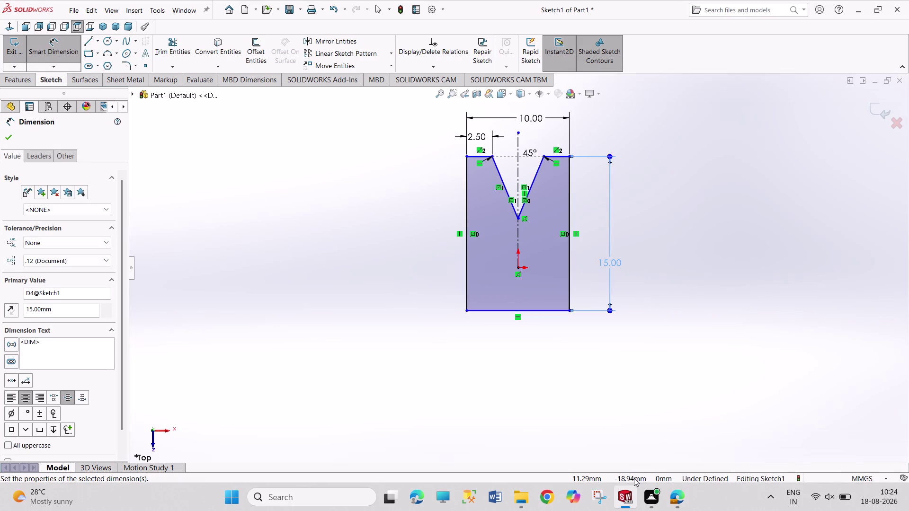
right_click(674, 339)
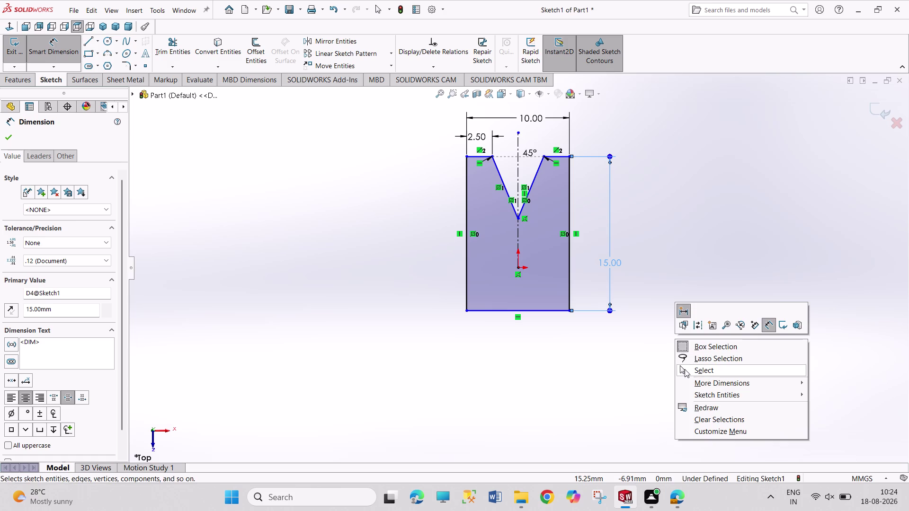
Add a Midpoint relation between the bottom edge and the origin, fully defining the sketch.
click(684, 369)
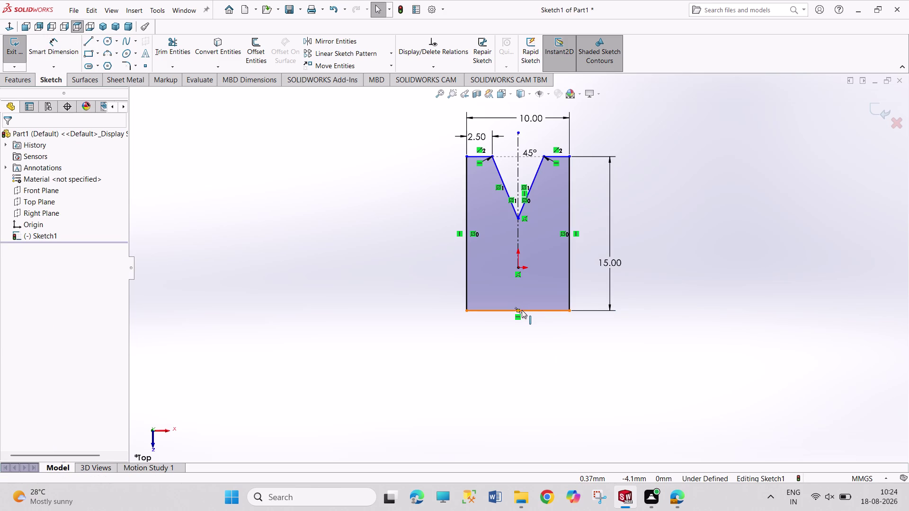
click(521, 310)
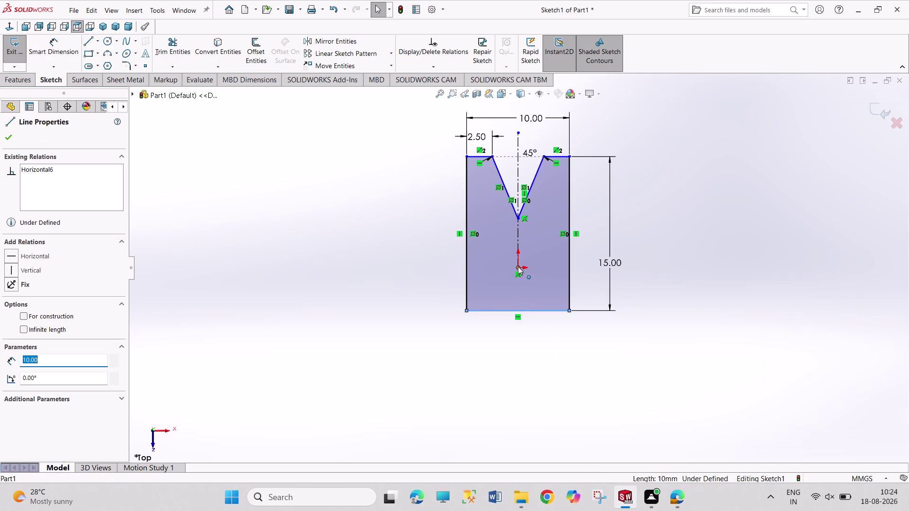
click(518, 266)
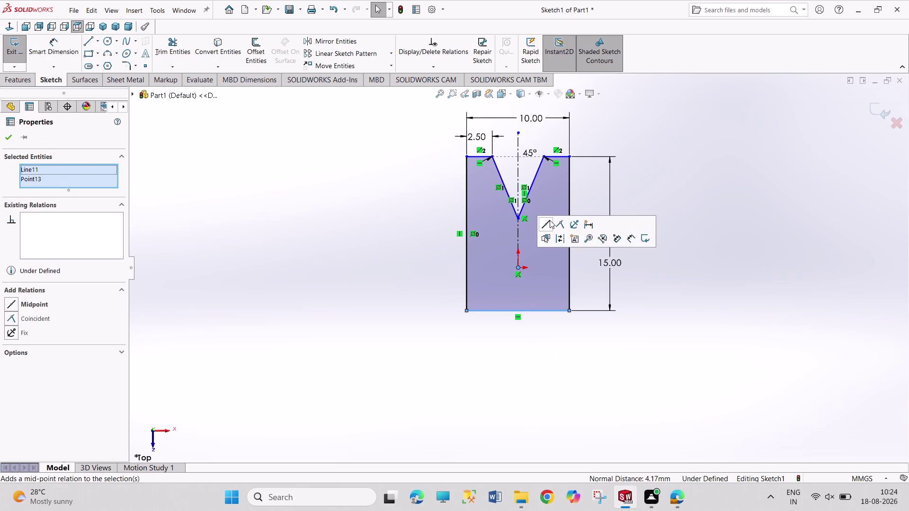
click(550, 220)
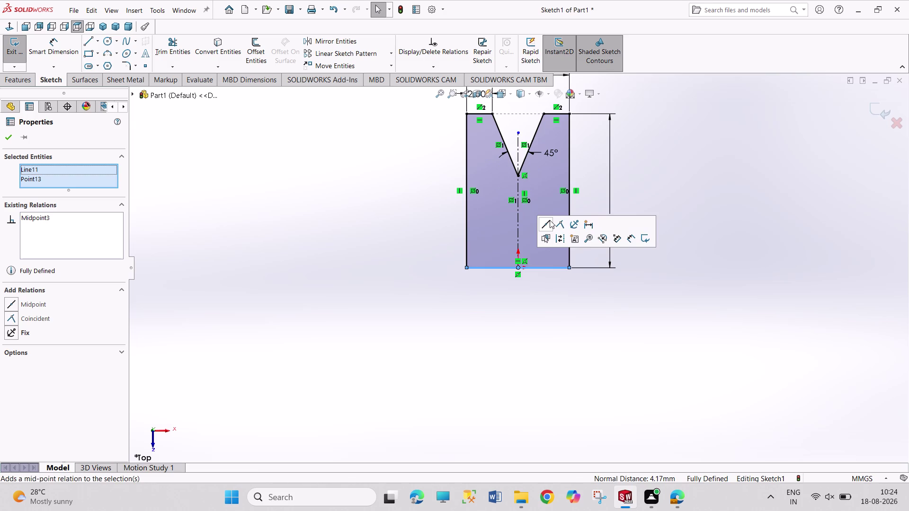
click(568, 367)
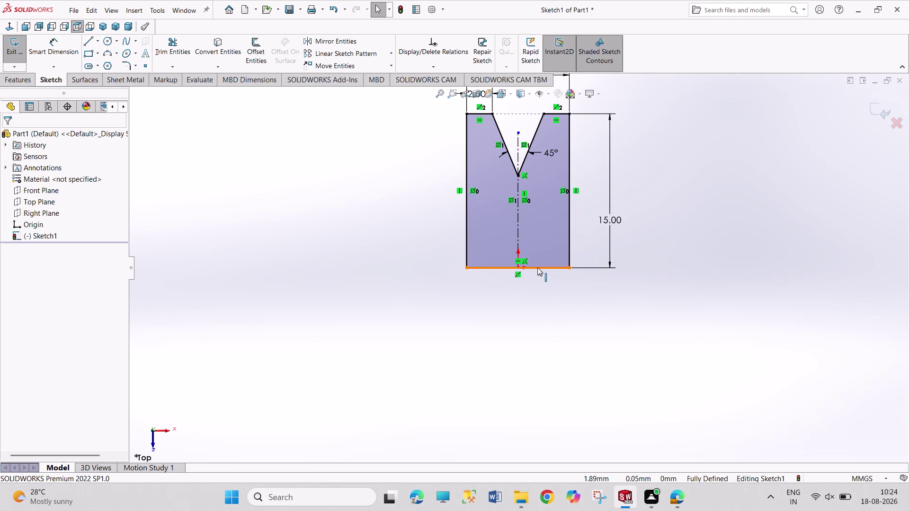
right_click(538, 268)
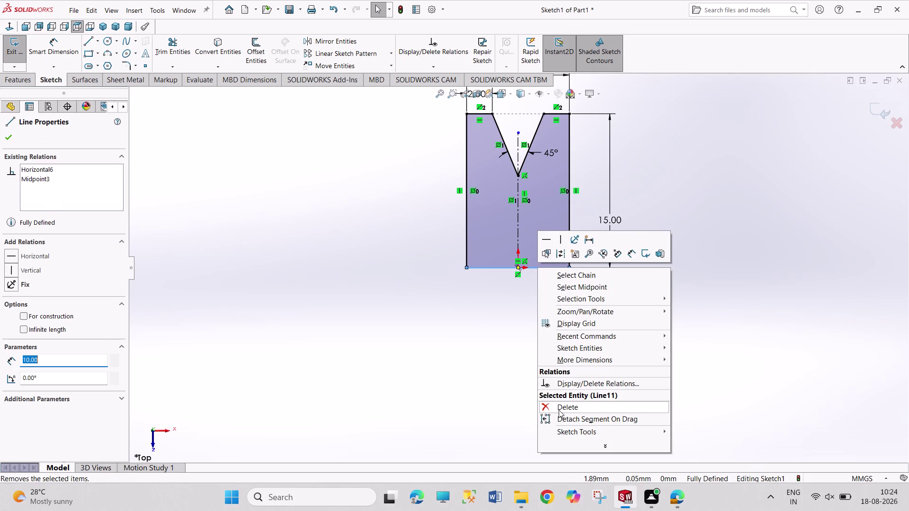
Delete the bottom edge and draw a higher horizontal line spanning both sides.
click(558, 409)
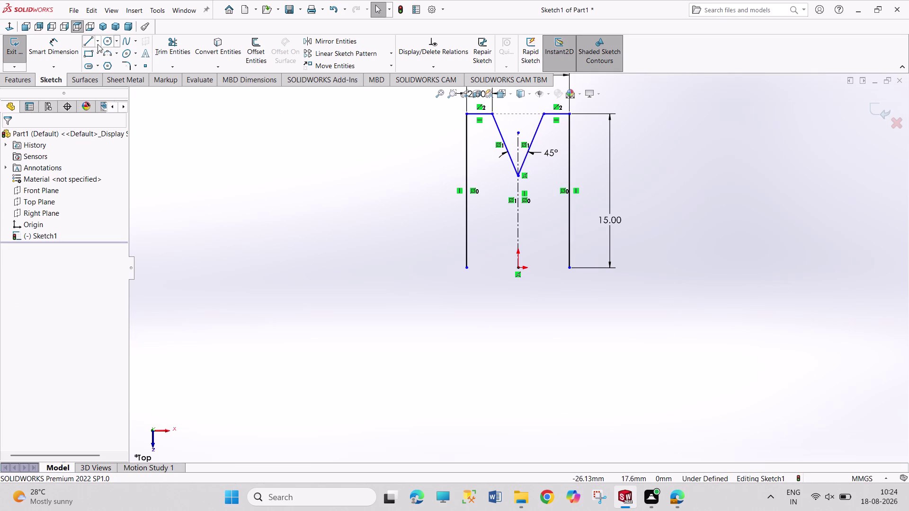
click(92, 44)
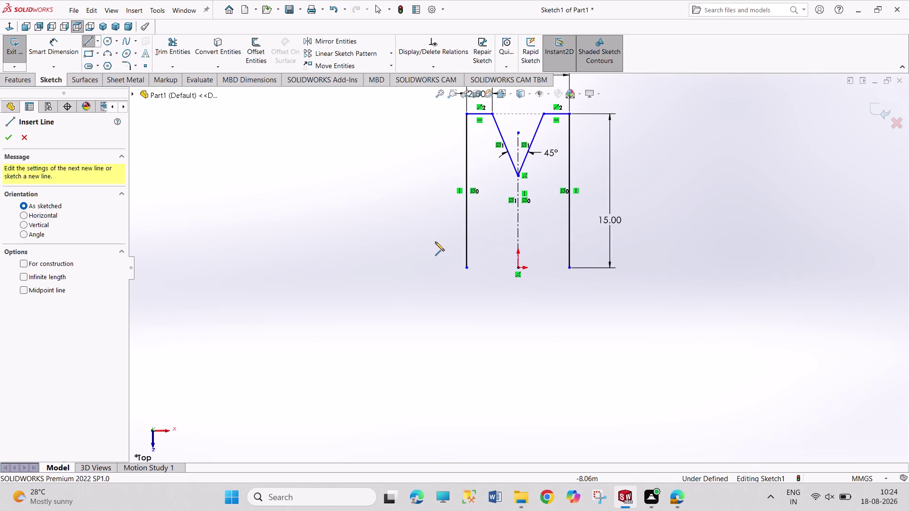
click(434, 242)
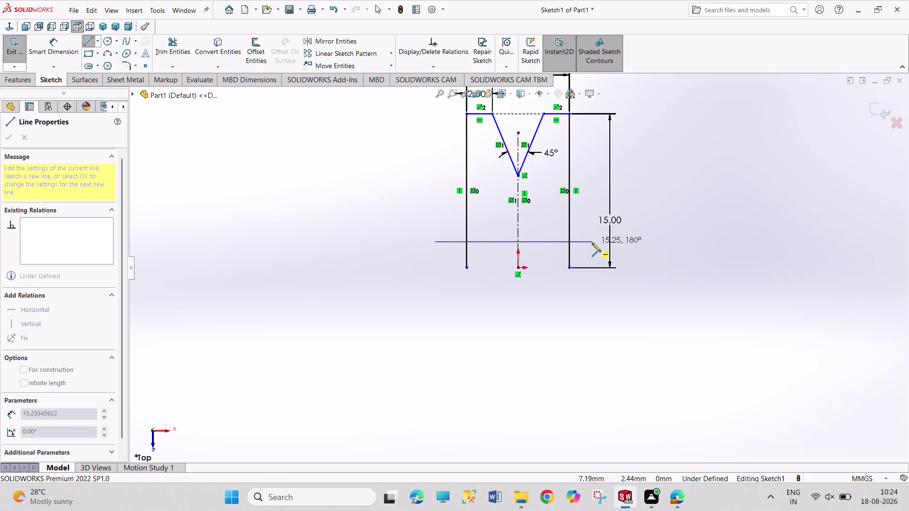
click(592, 243)
right_click(667, 219)
click(677, 222)
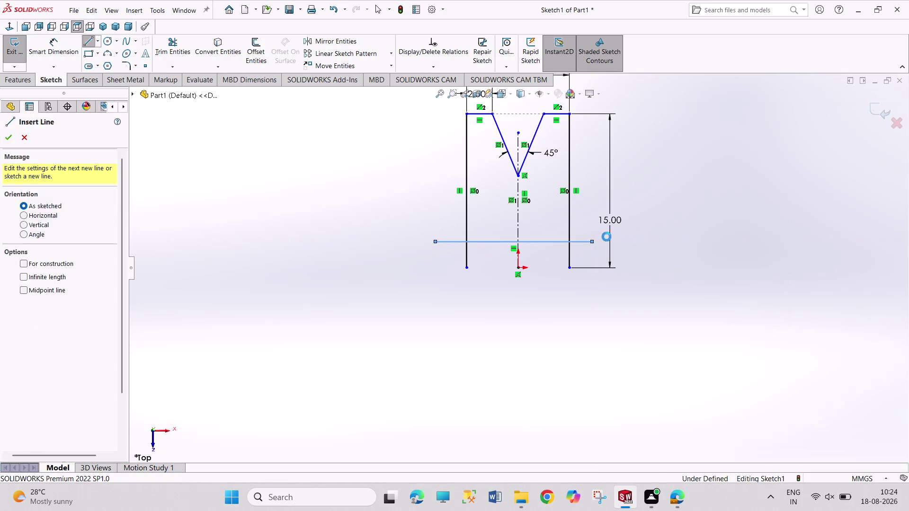
click(177, 45)
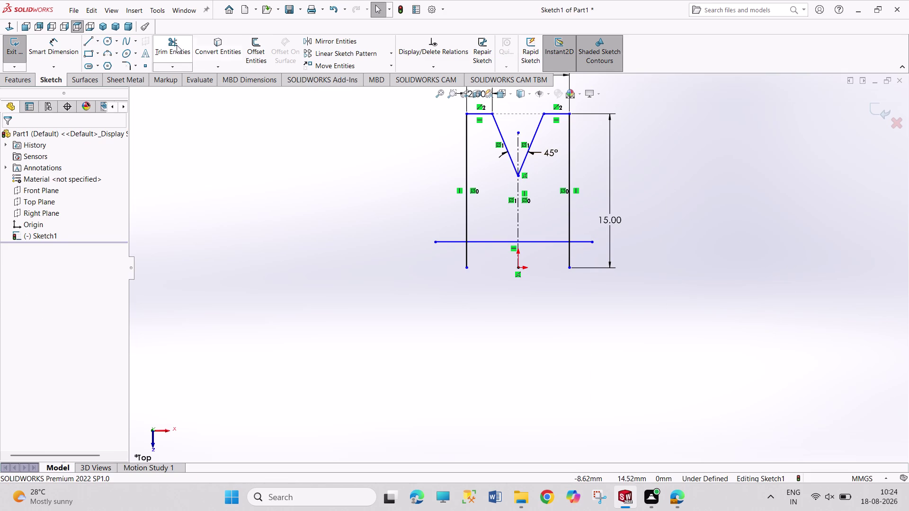
Trim the new line's overhangs and the side segments below it to close the profile.
click(449, 241)
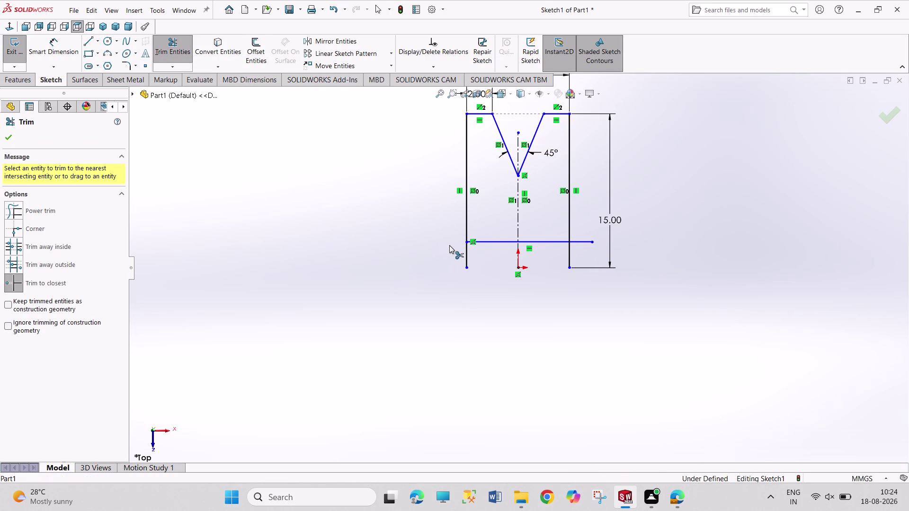
click(467, 255)
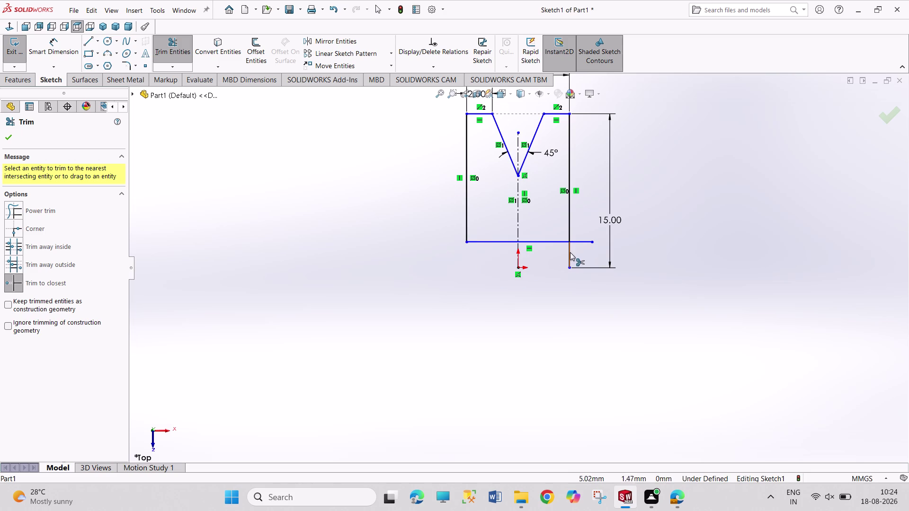
click(569, 252)
click(470, 255)
click(579, 241)
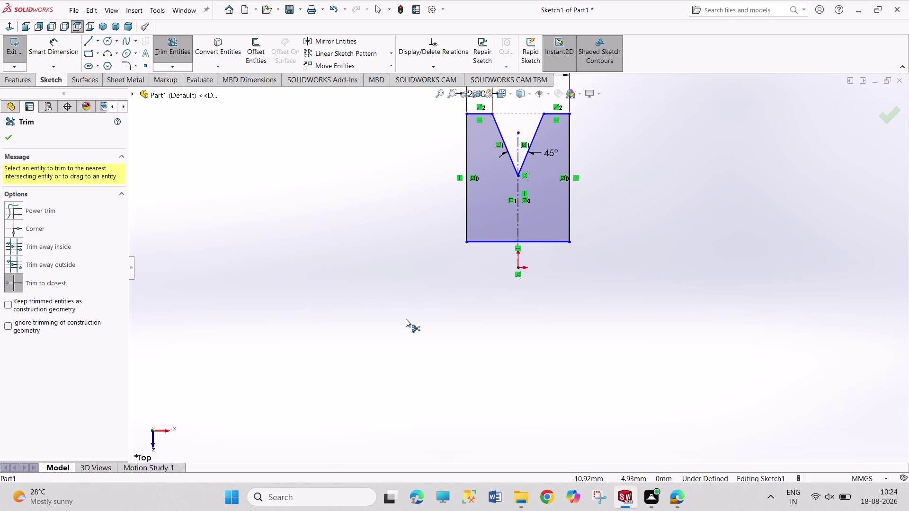
right_click(406, 318)
click(426, 350)
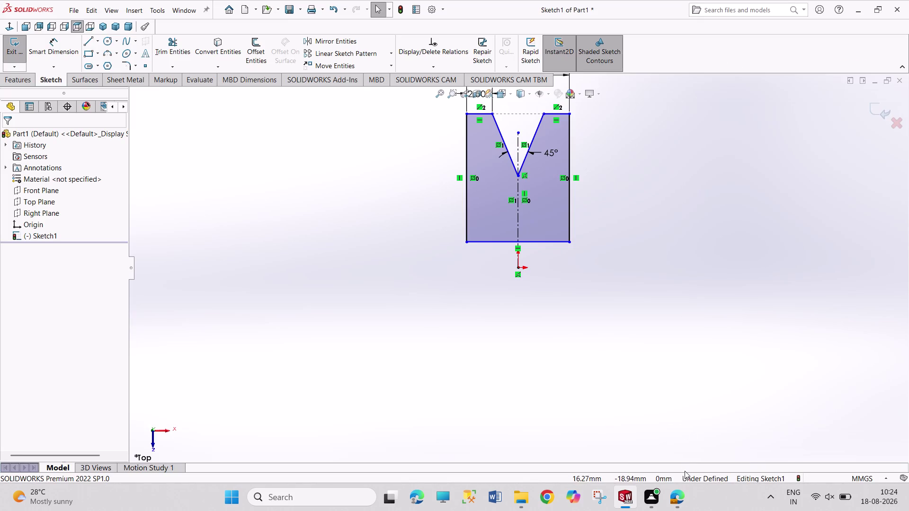
right_drag(671, 394, 649, 262)
Dimension the new bottom edge from the origin as 11.25/2, giving 5.63 mm.
click(517, 266)
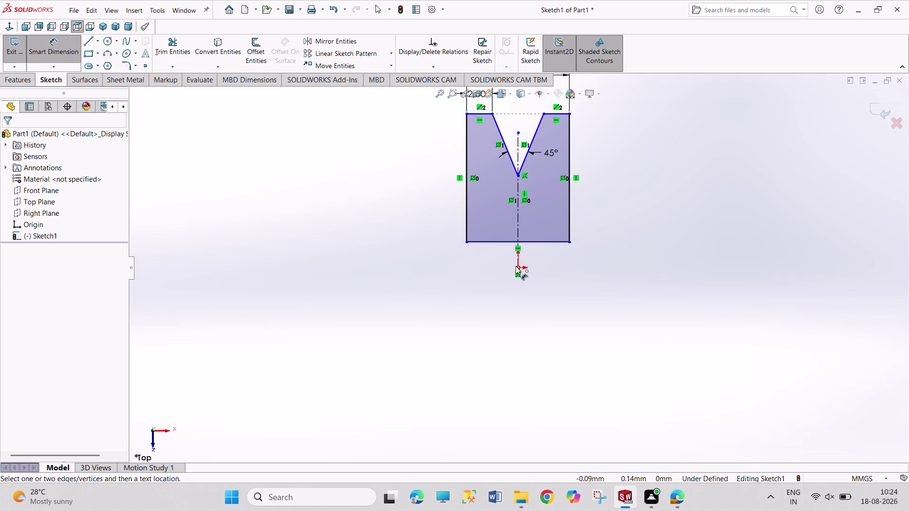
click(547, 242)
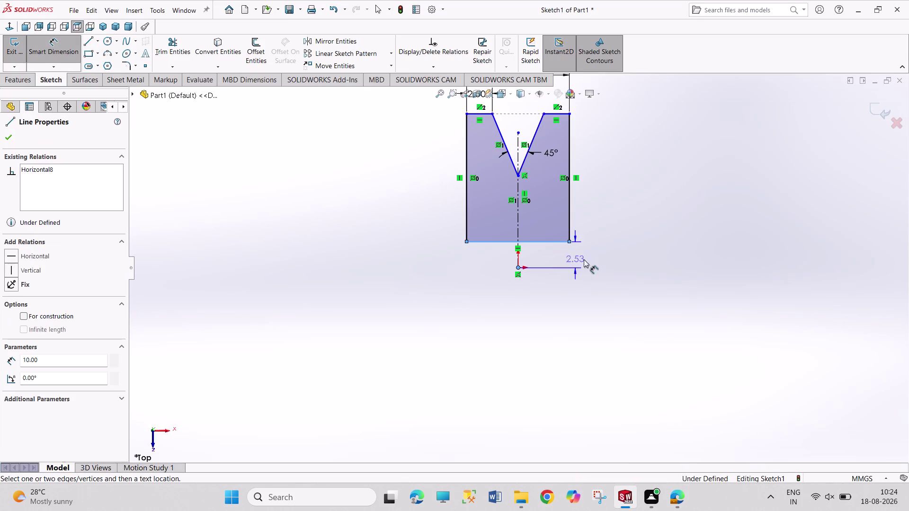
click(593, 258)
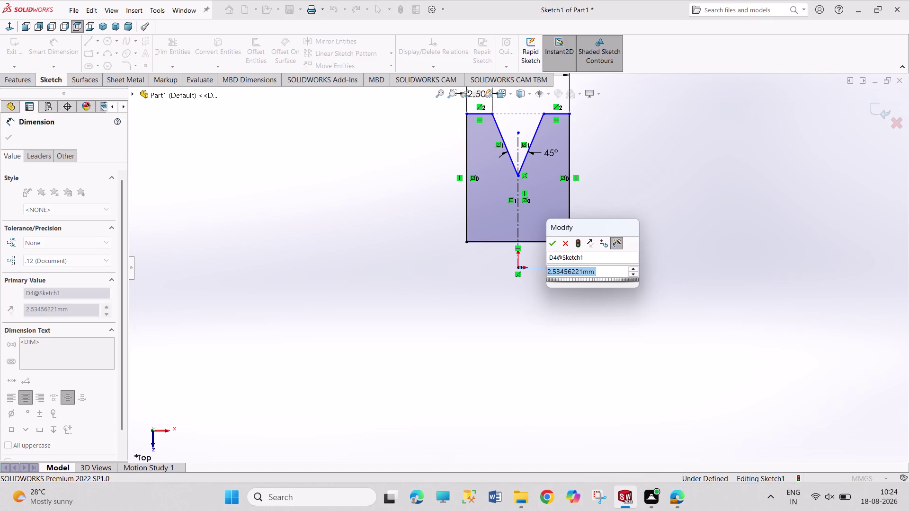
text(11.25/)
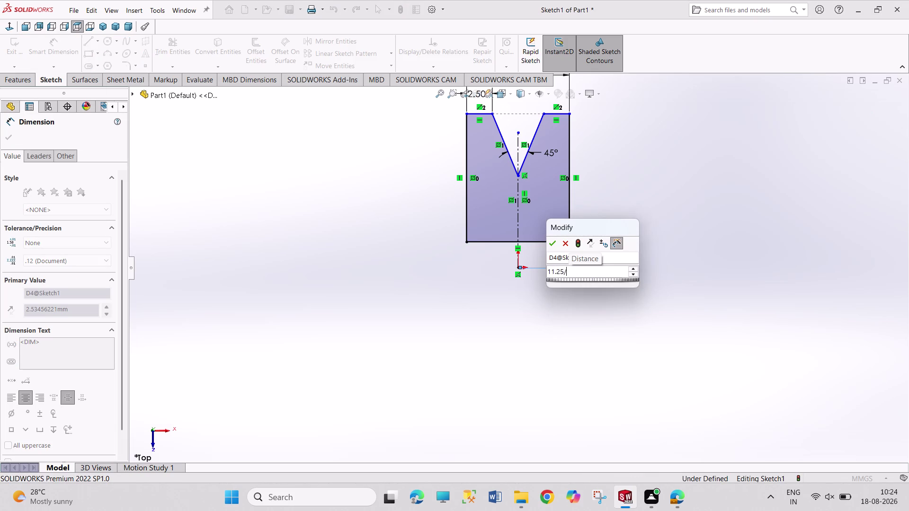
text(2)
key(Return)
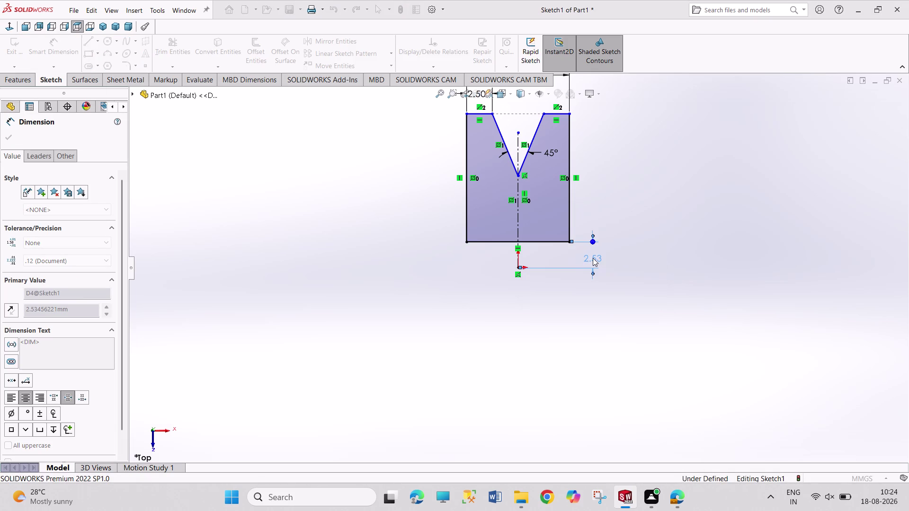
right_click(656, 245)
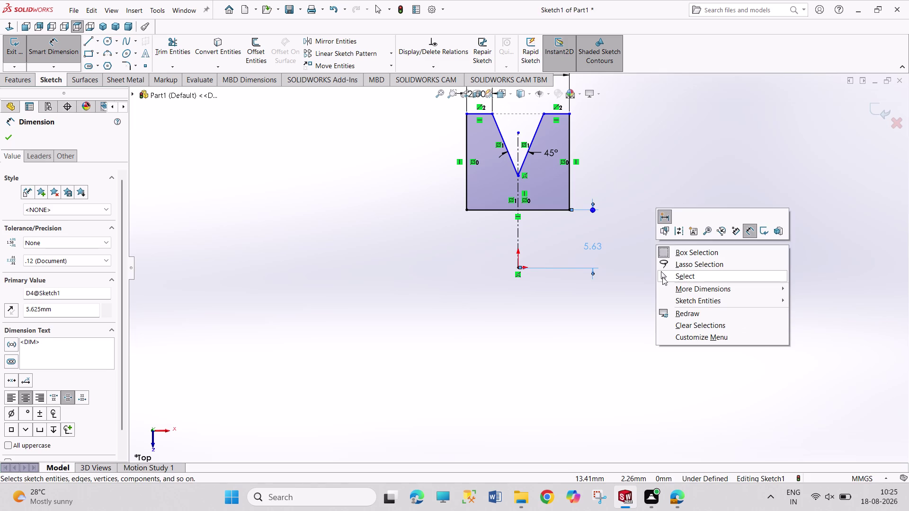
click(662, 277)
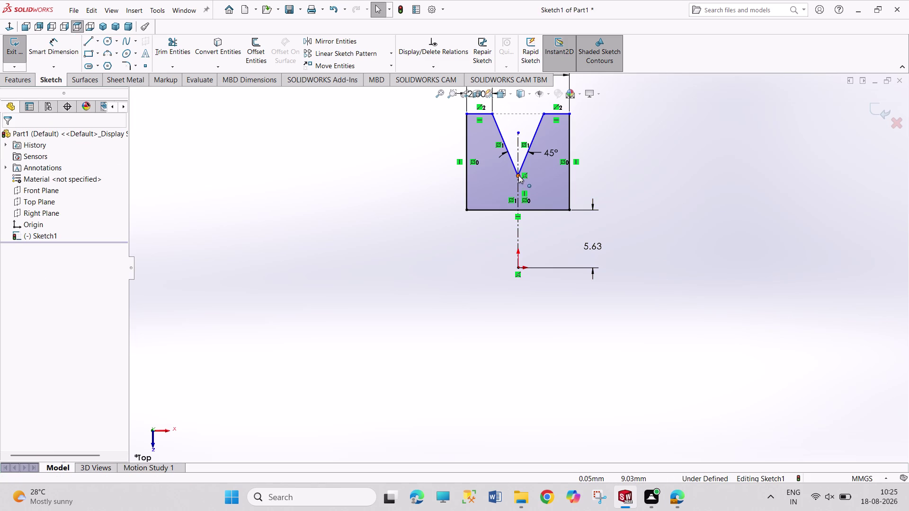
Zoom out and start an origin-to-top-right-edge height dimension, previewing 15.44 mm.
click(518, 175)
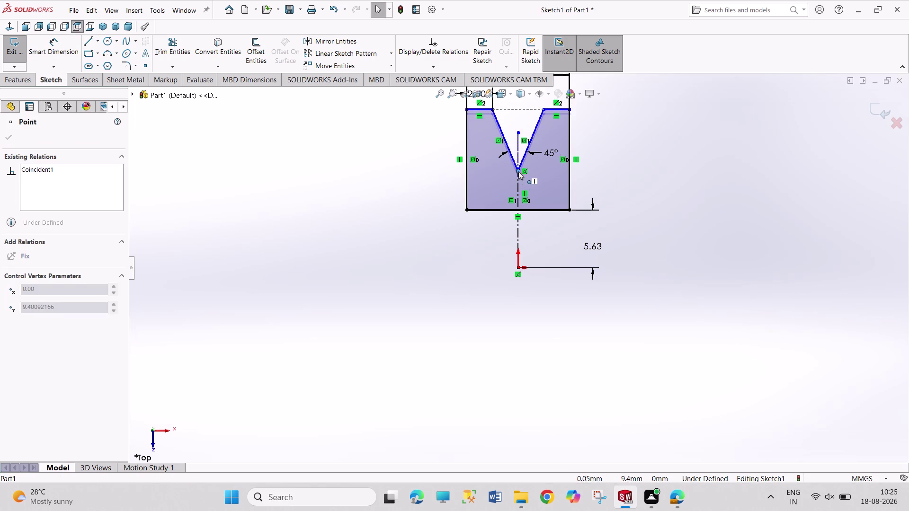
scroll(up, 3)
right_drag(619, 193, 619, 192)
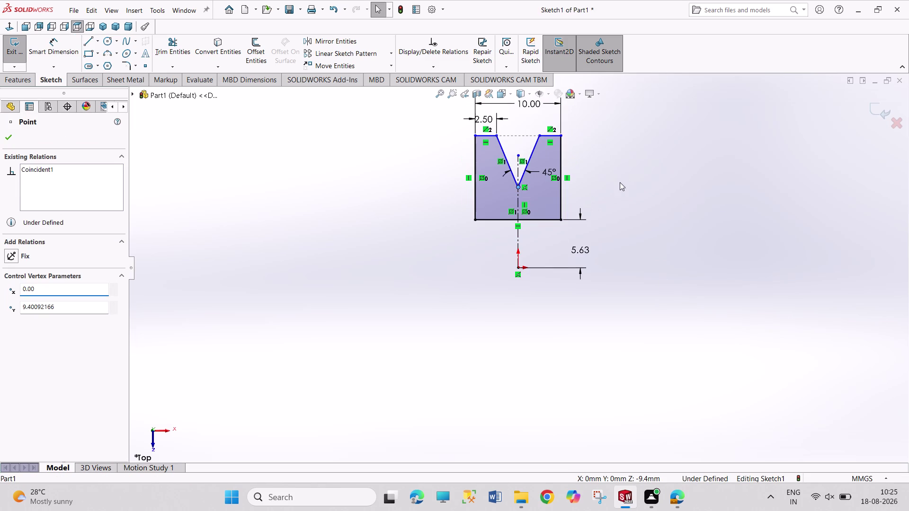
right_drag(620, 193, 610, 99)
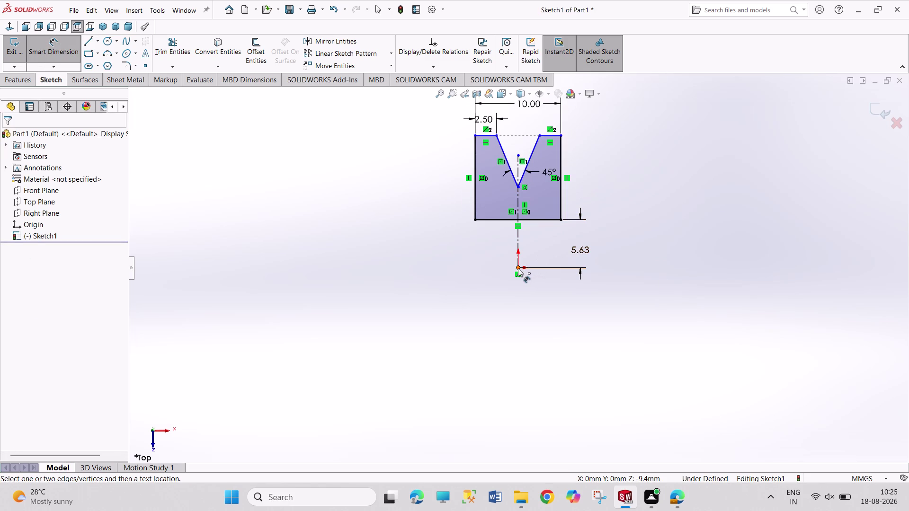
click(518, 269)
click(553, 134)
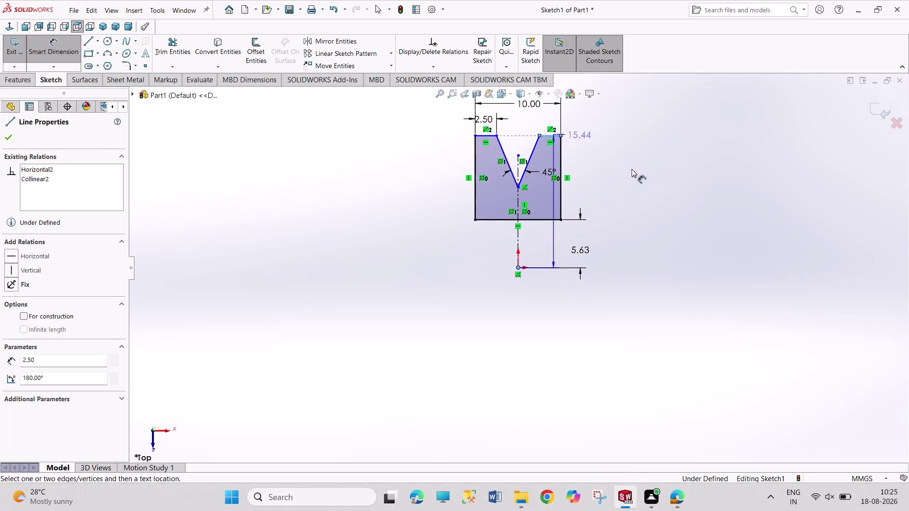